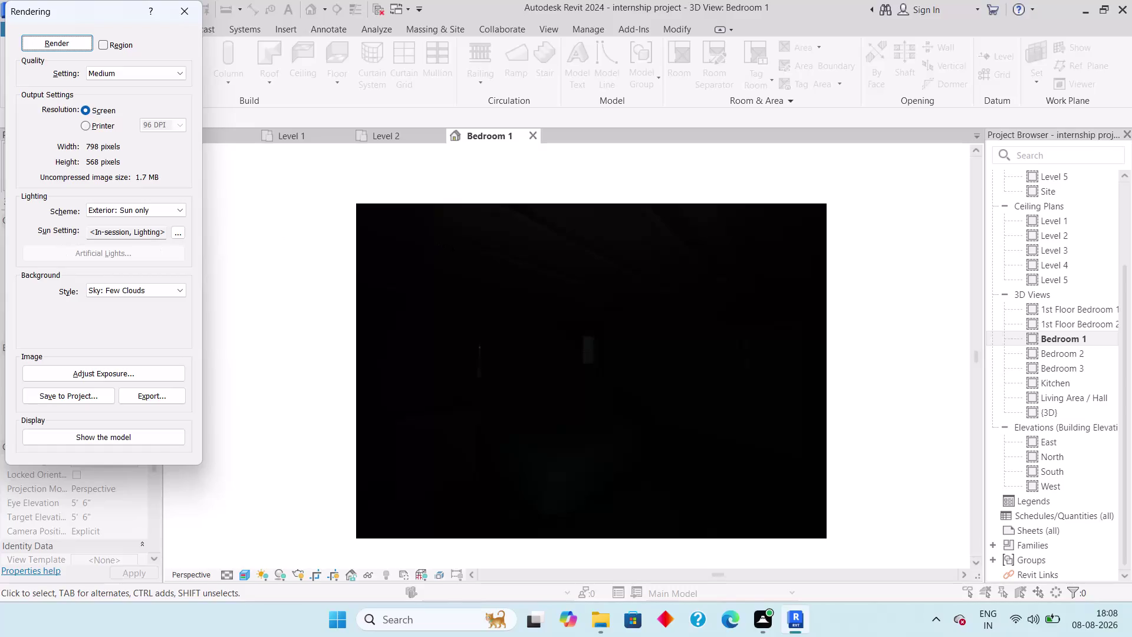
Keep the Exterior: Sun only lighting scheme and close the Rendering dialog.
click(180, 209)
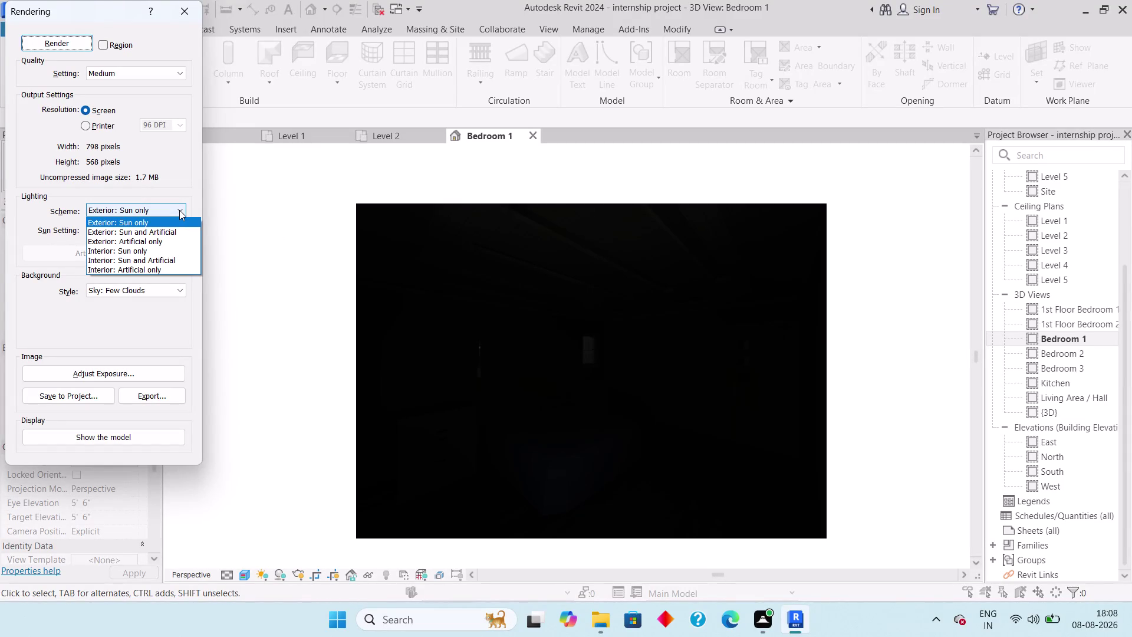
click(181, 205)
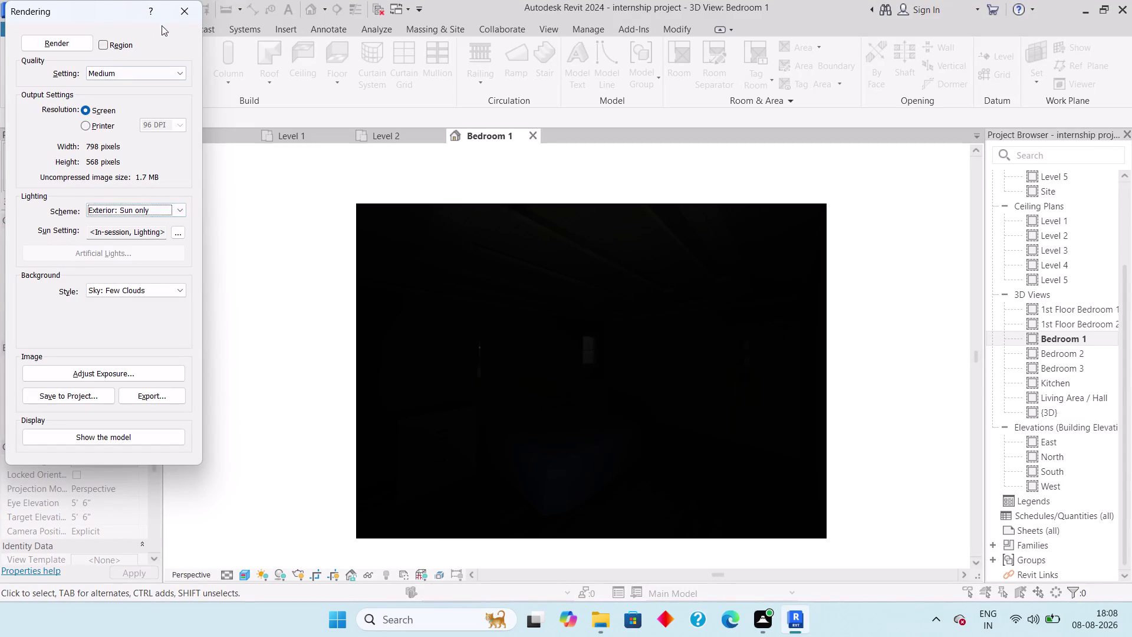
click(184, 14)
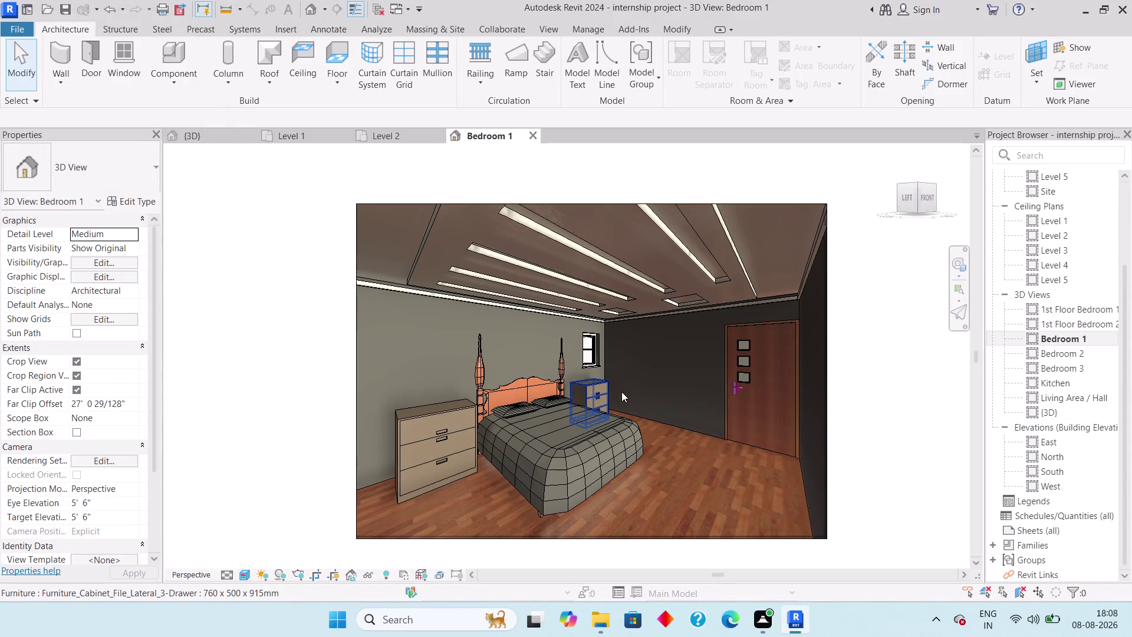
Zoom and pan the Bedroom 1 perspective so the furnished room fills the view.
scroll(down, 3)
scroll(up, 3)
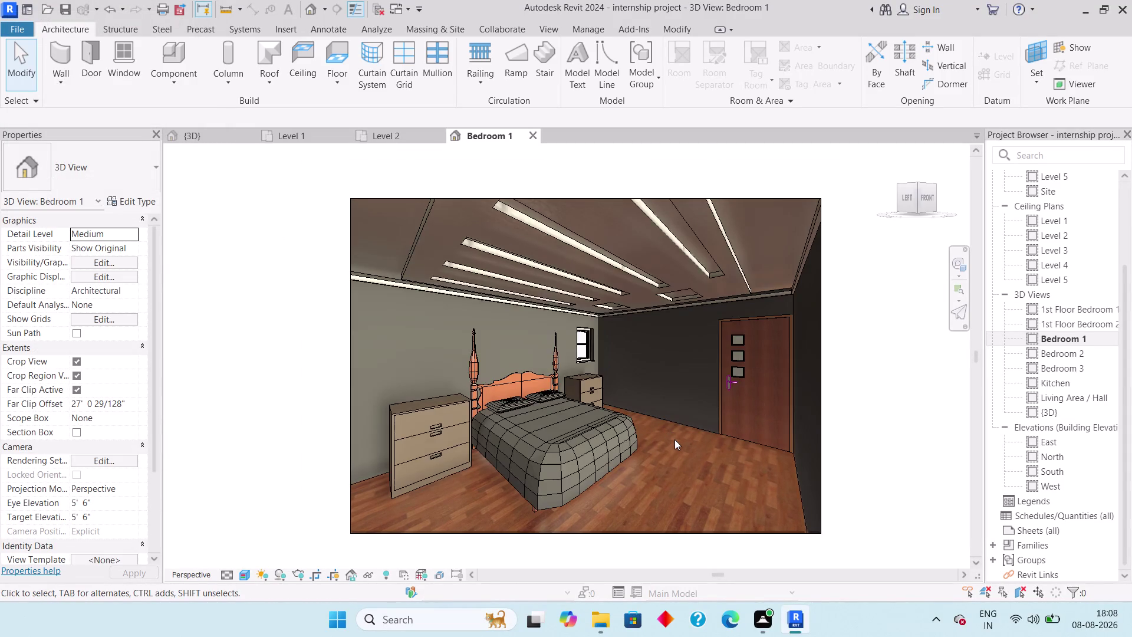
scroll(up, 3)
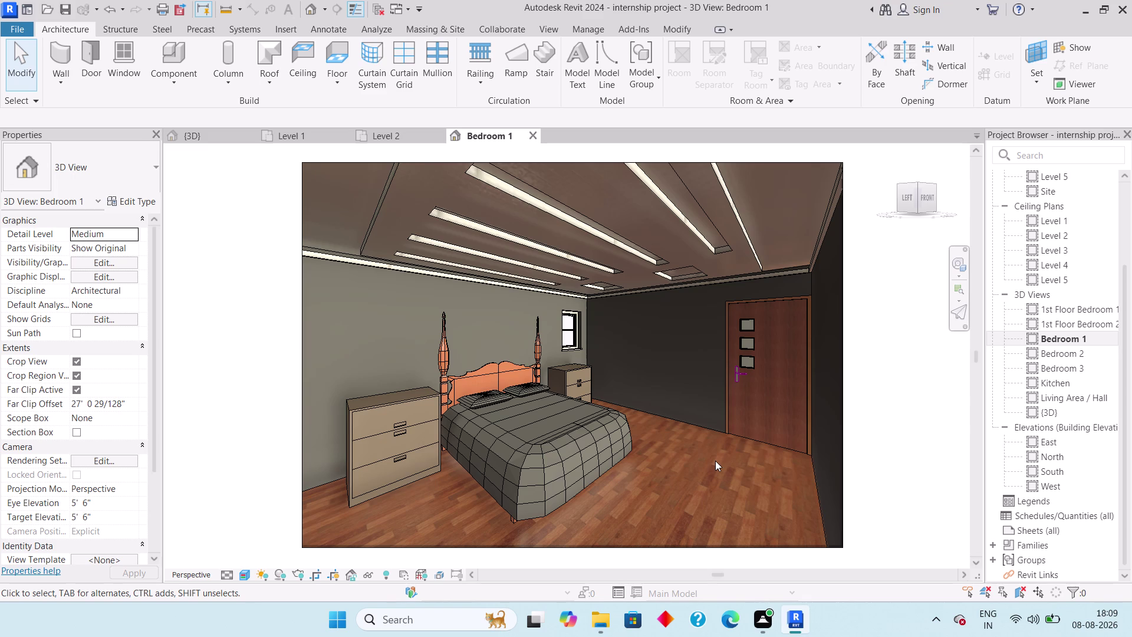
middle_click(715, 460)
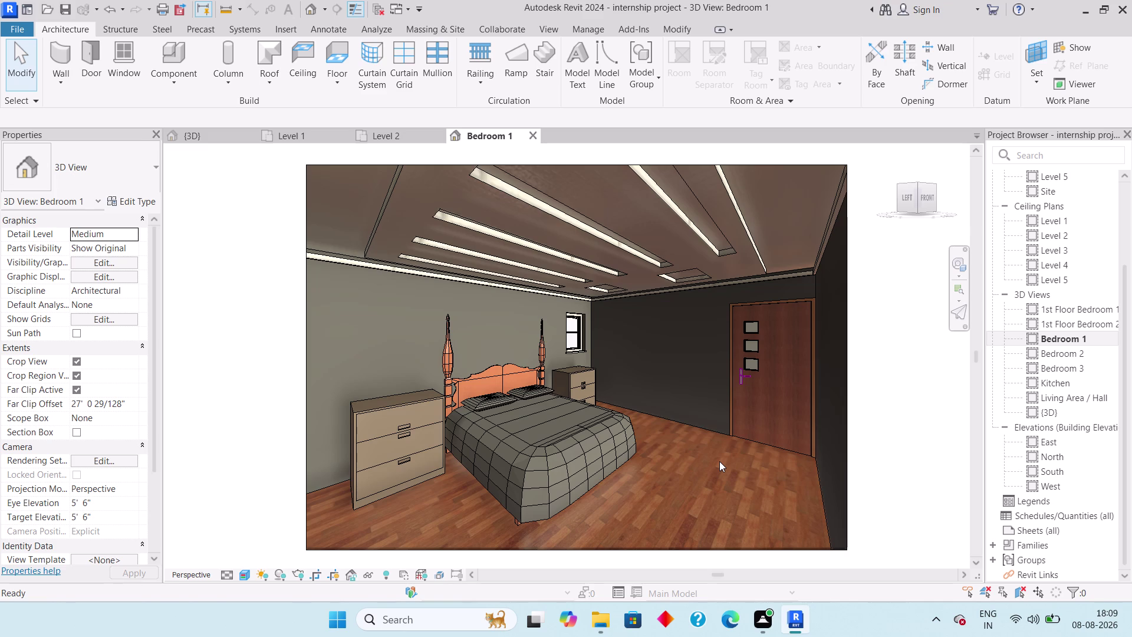
key(Print)
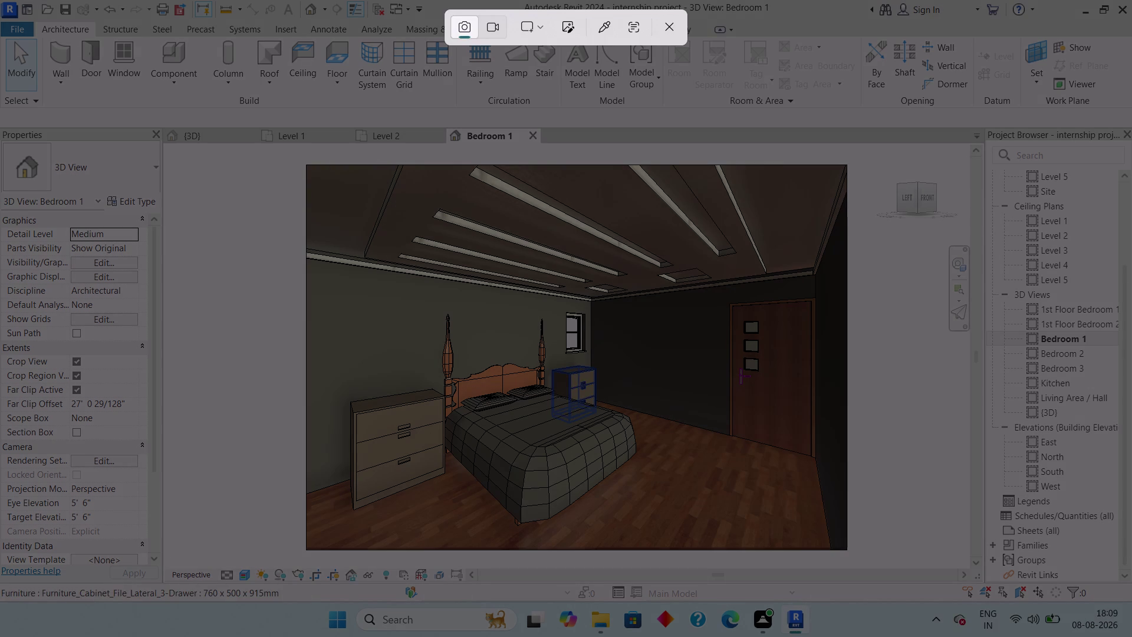
Restart the capture and snip the Bedroom 1 view region as a screenshot.
key(Escape)
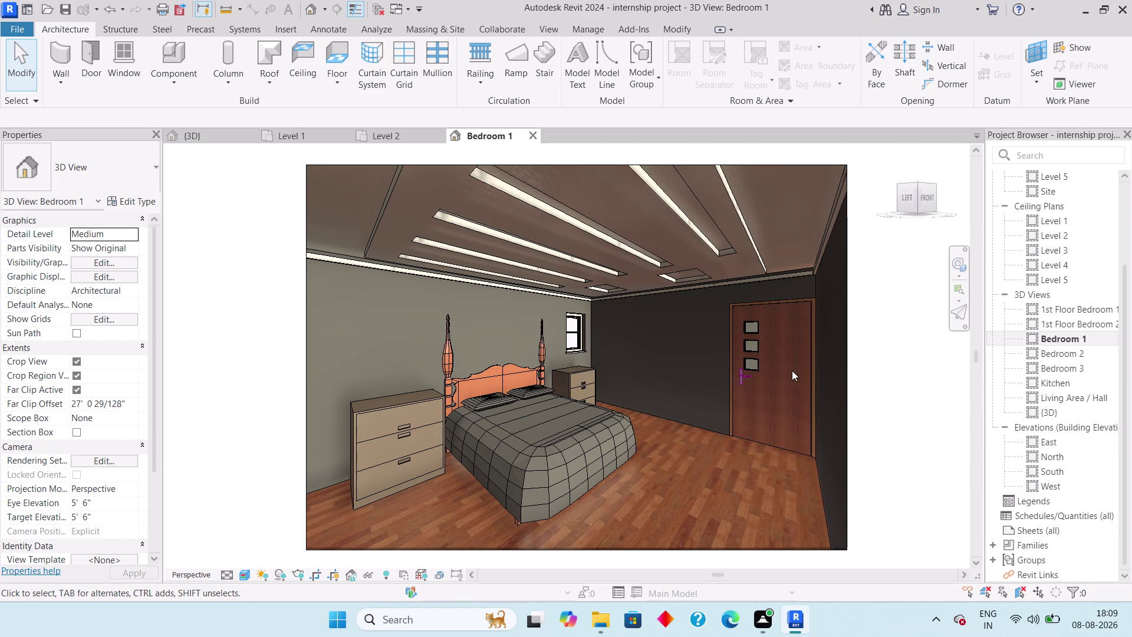
key(Print)
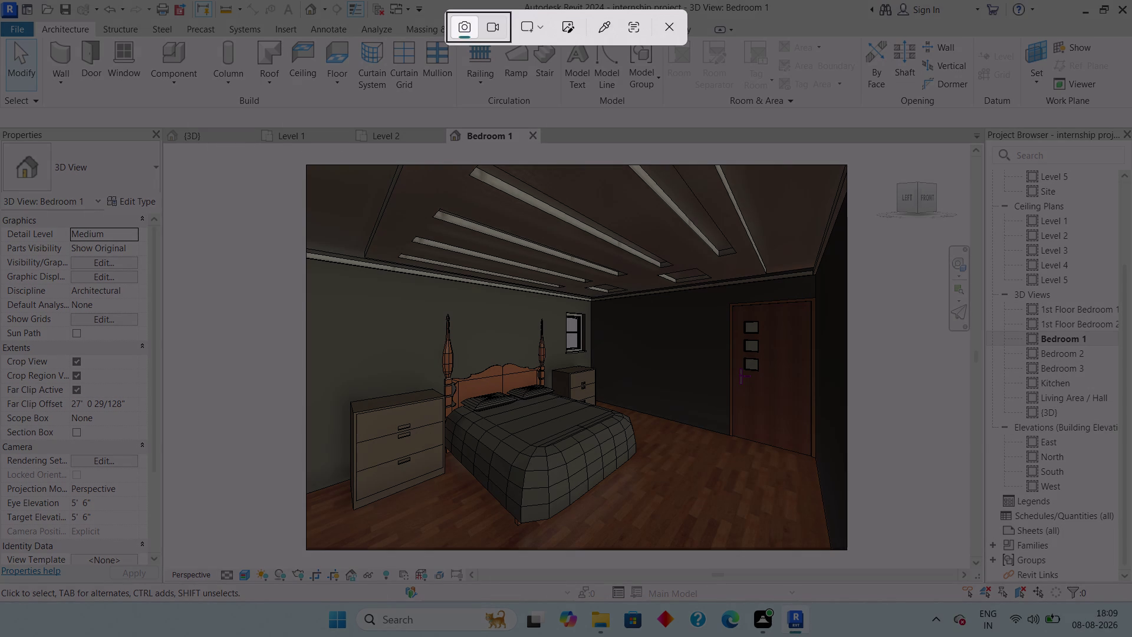
drag(306, 163, 844, 546)
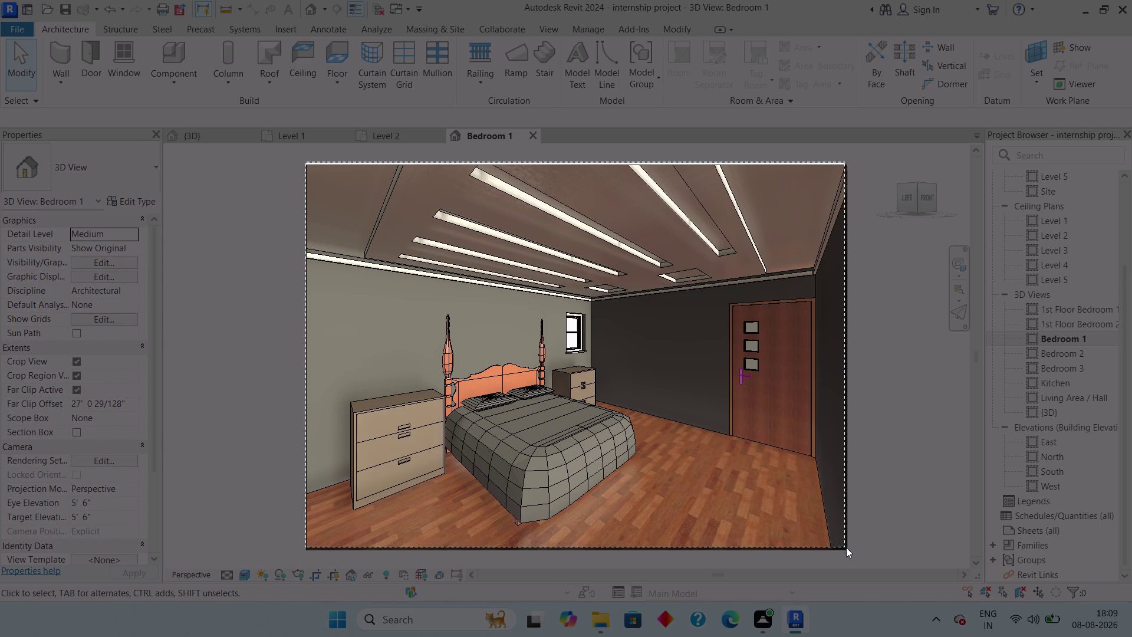
drag(844, 546, 848, 549)
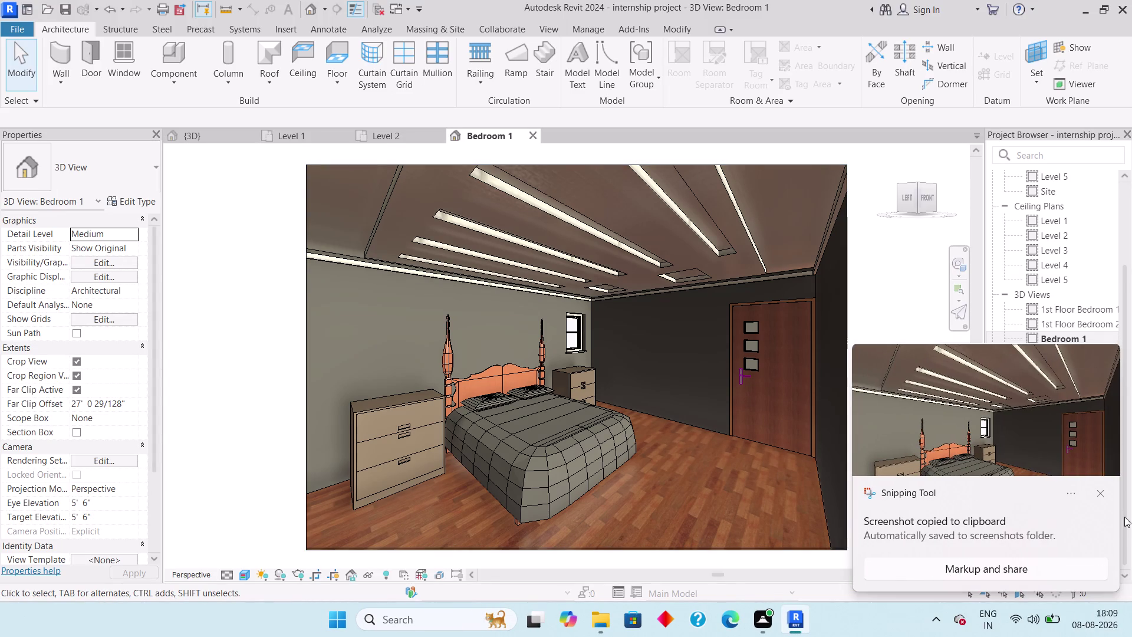
click(1097, 492)
Open the Bedroom 2 3D view and snip its region as a screenshot.
double_click(1067, 352)
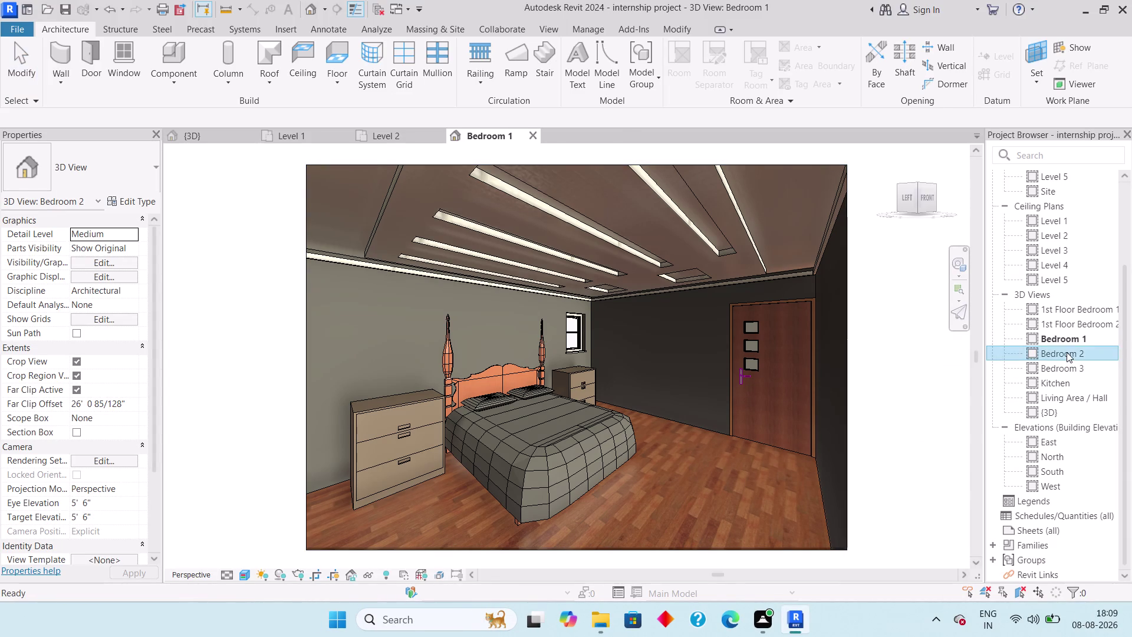
key(Print)
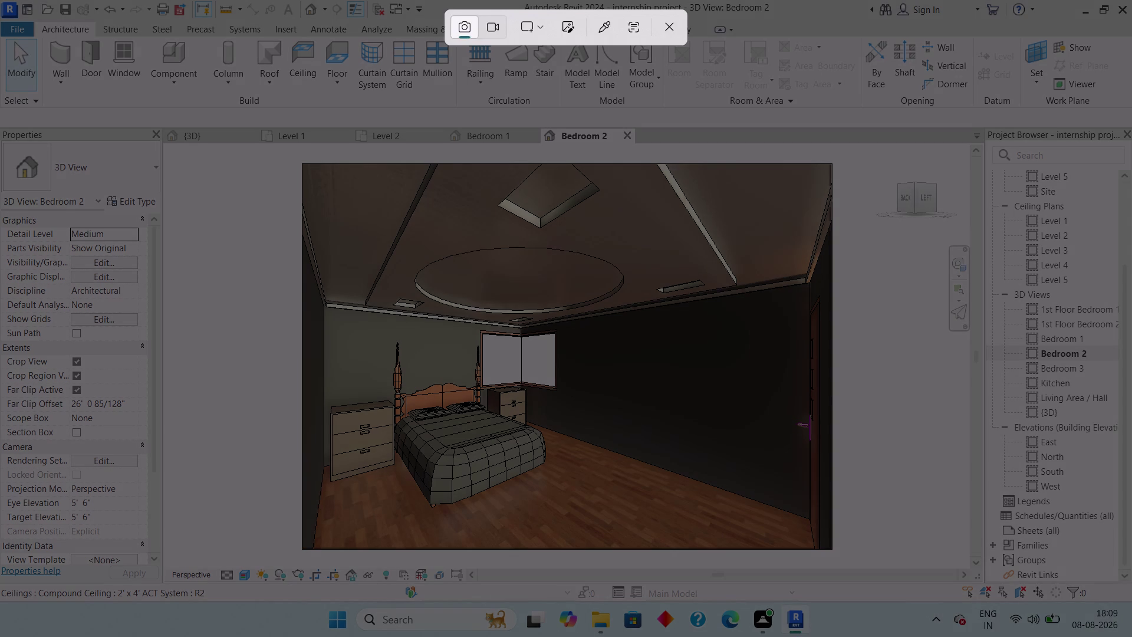
drag(300, 164, 831, 545)
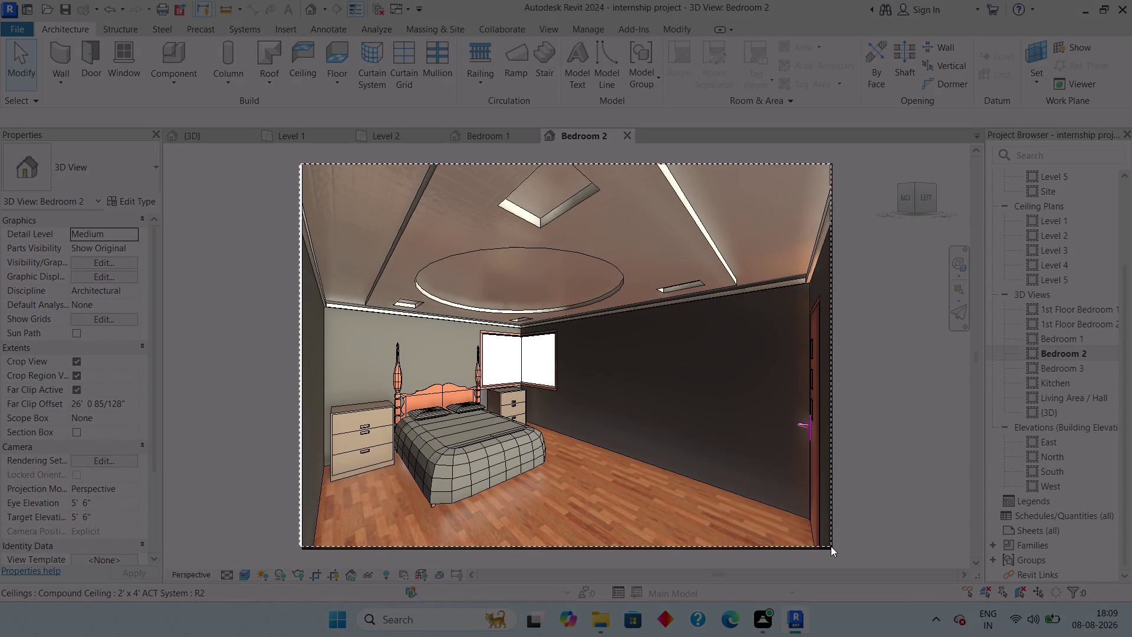
drag(831, 545, 830, 547)
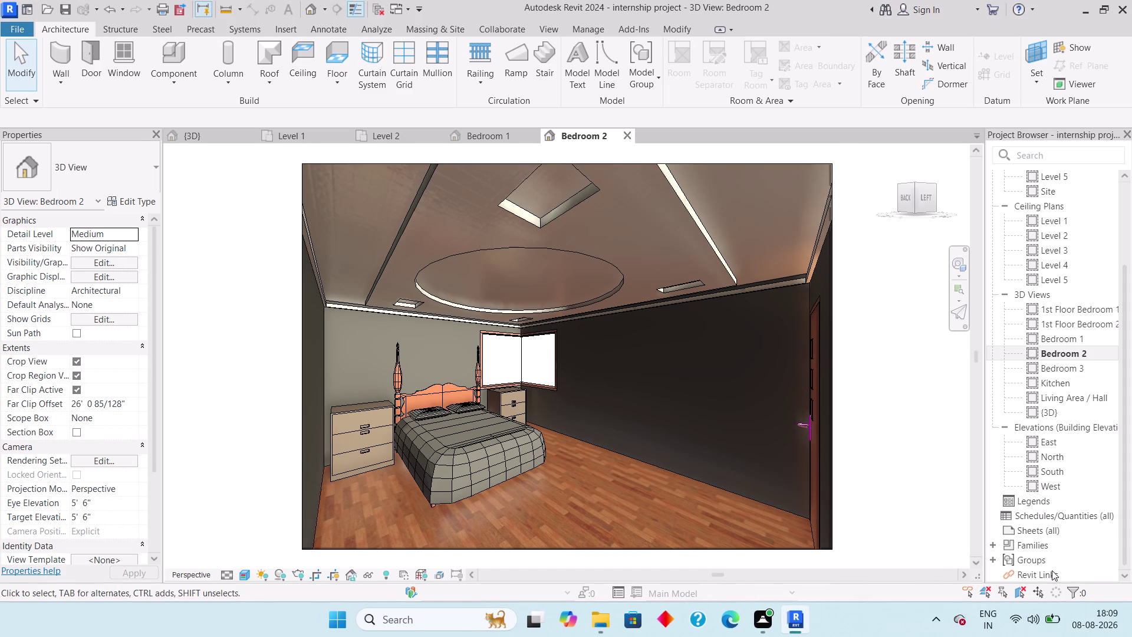
Dismiss the notification, open the Bedroom 3 3D view, and start a new capture.
click(1103, 492)
double_click(1060, 371)
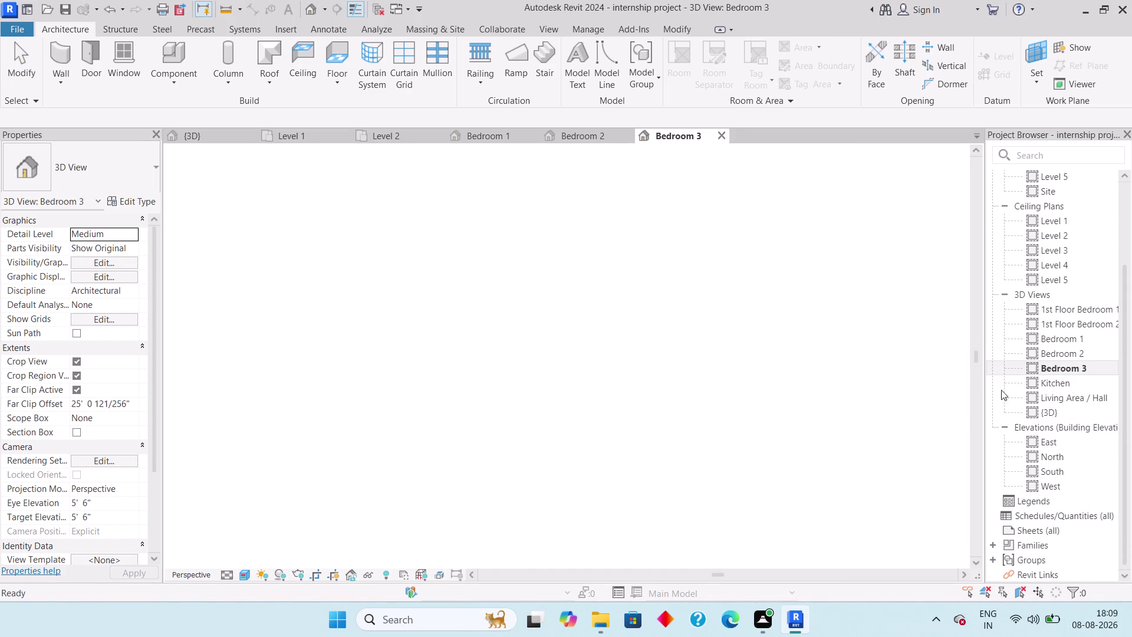
key(Print)
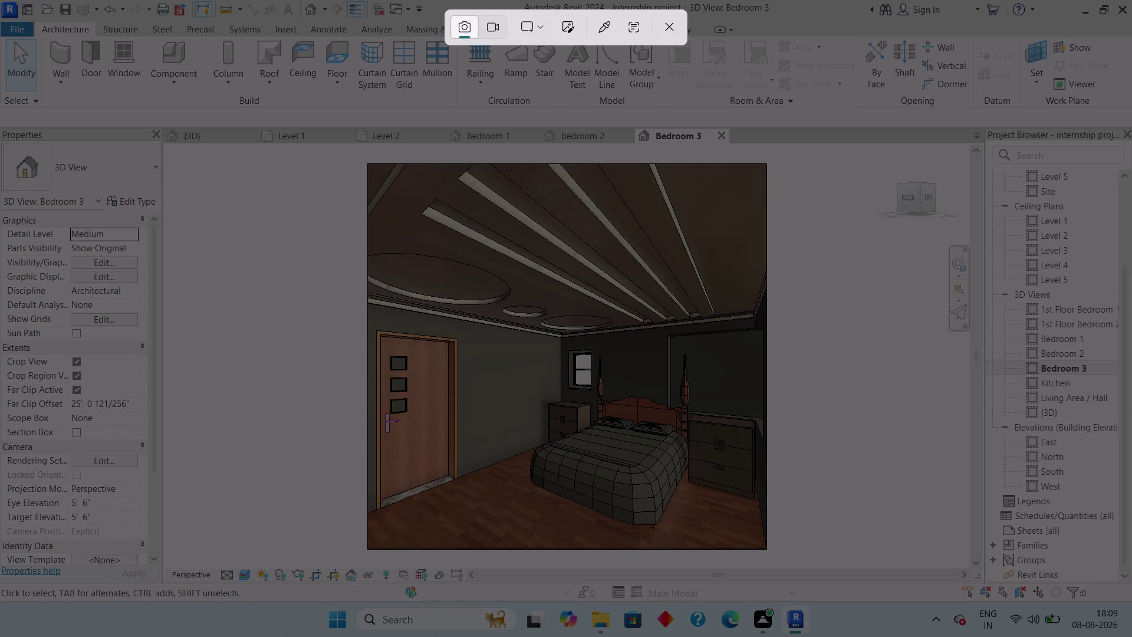
Snip the Bedroom 3 view region, then open the Kitchen 3D view.
drag(368, 164, 760, 544)
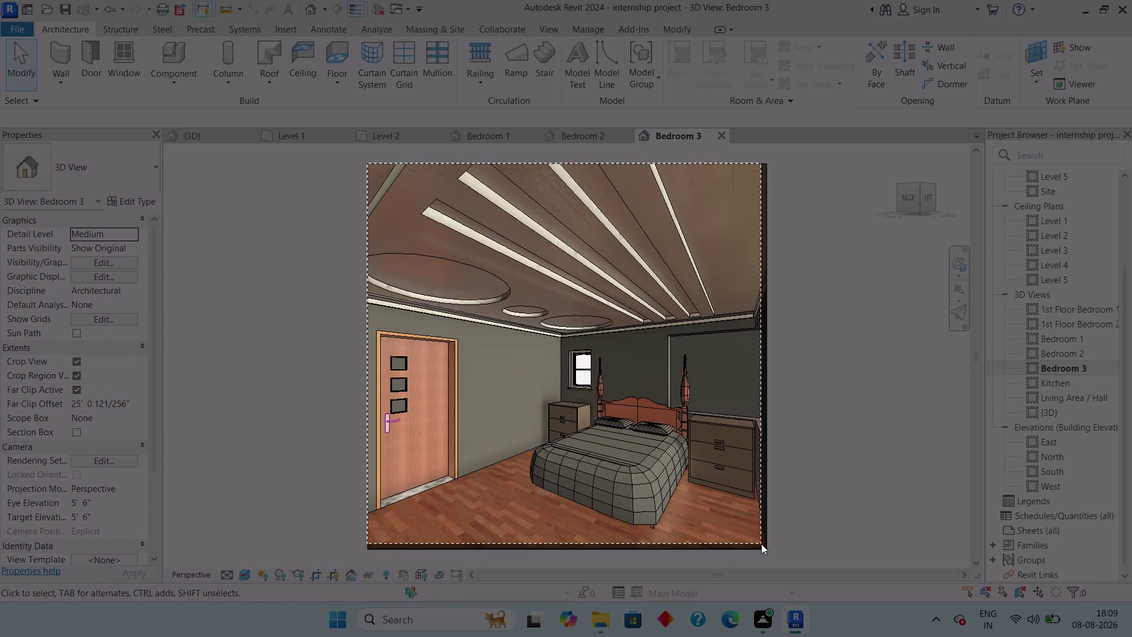
drag(761, 543, 766, 549)
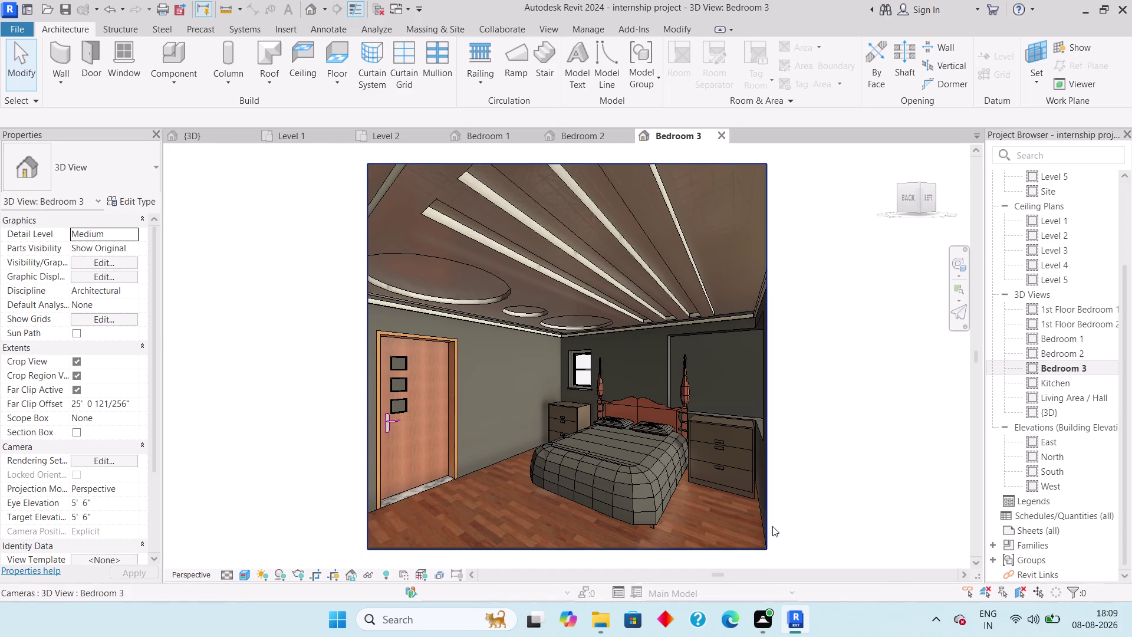
click(1096, 492)
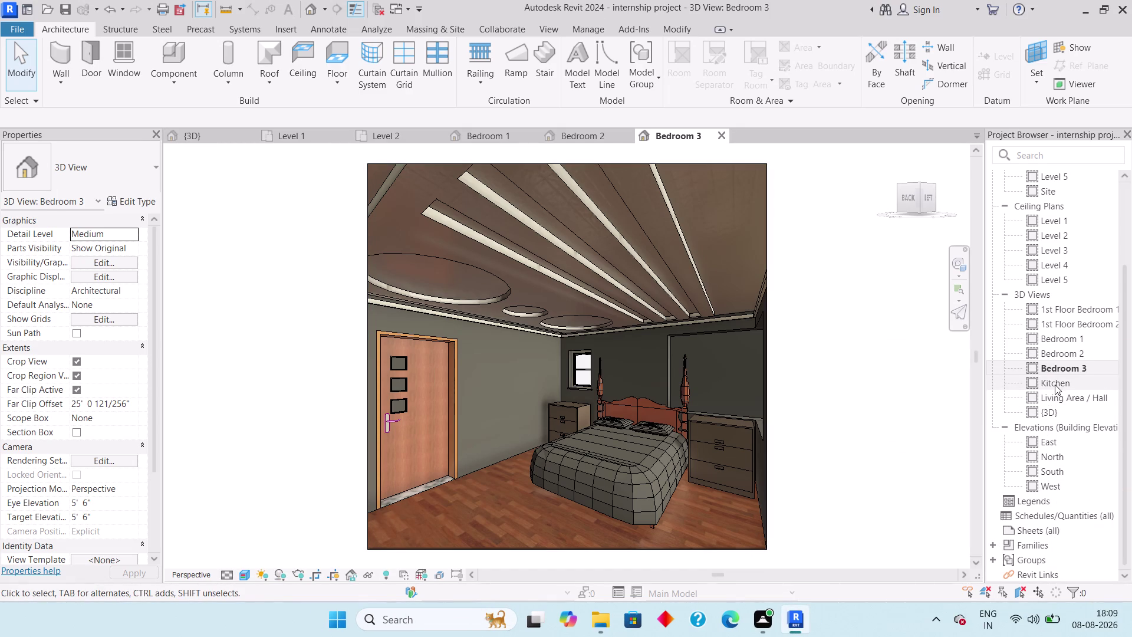
double_click(1055, 382)
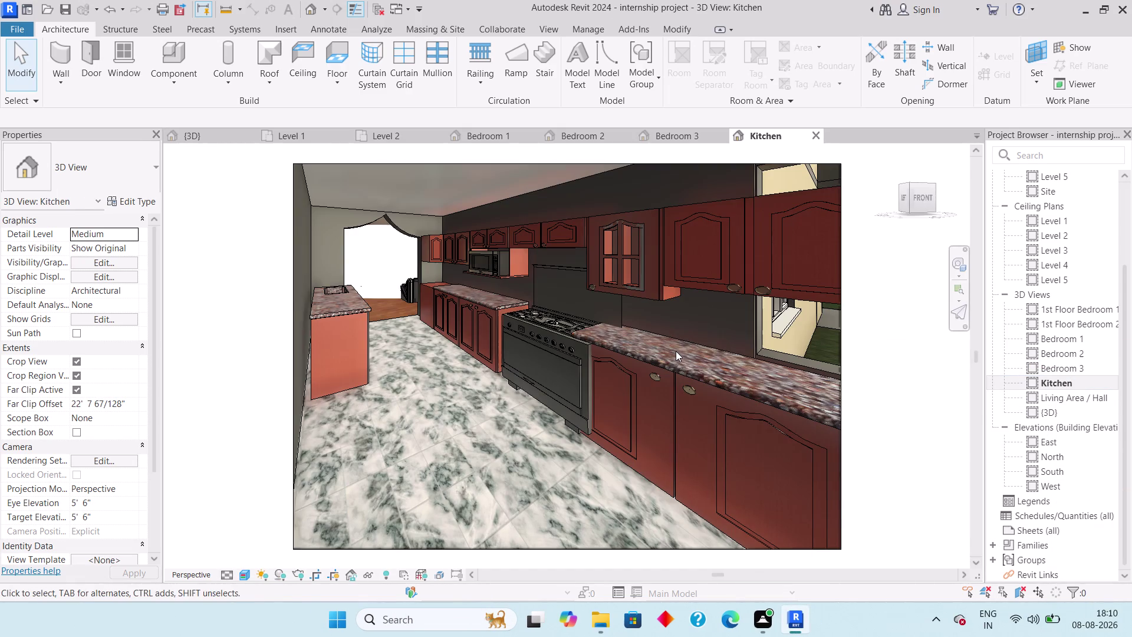
Snip the Kitchen 3D view region and dismiss the saved notification.
key(Print)
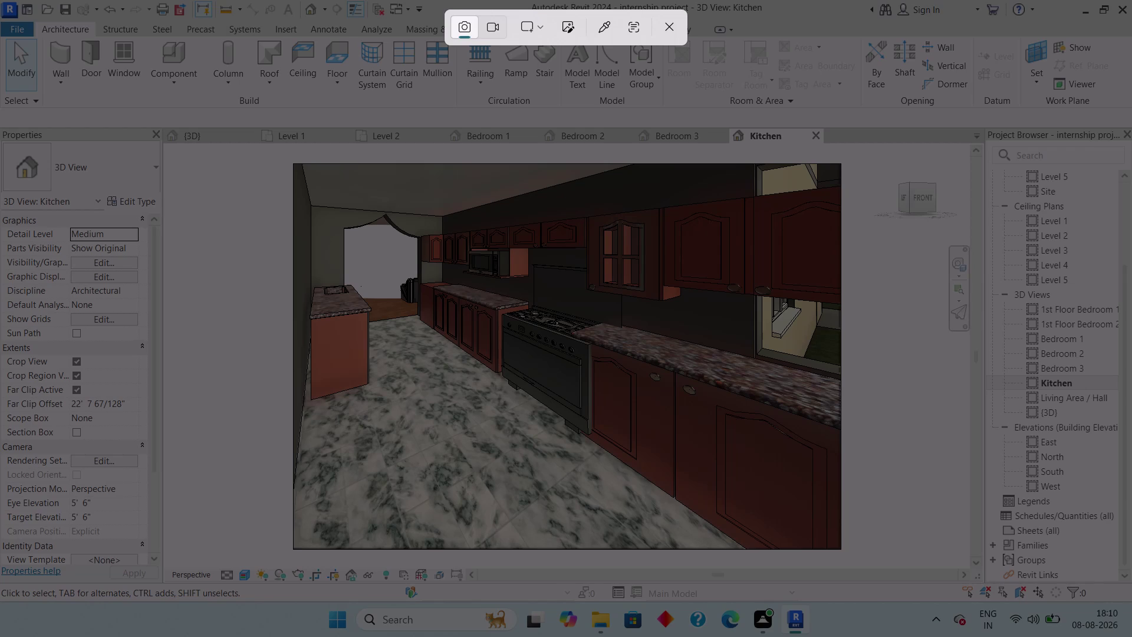
drag(292, 163, 842, 550)
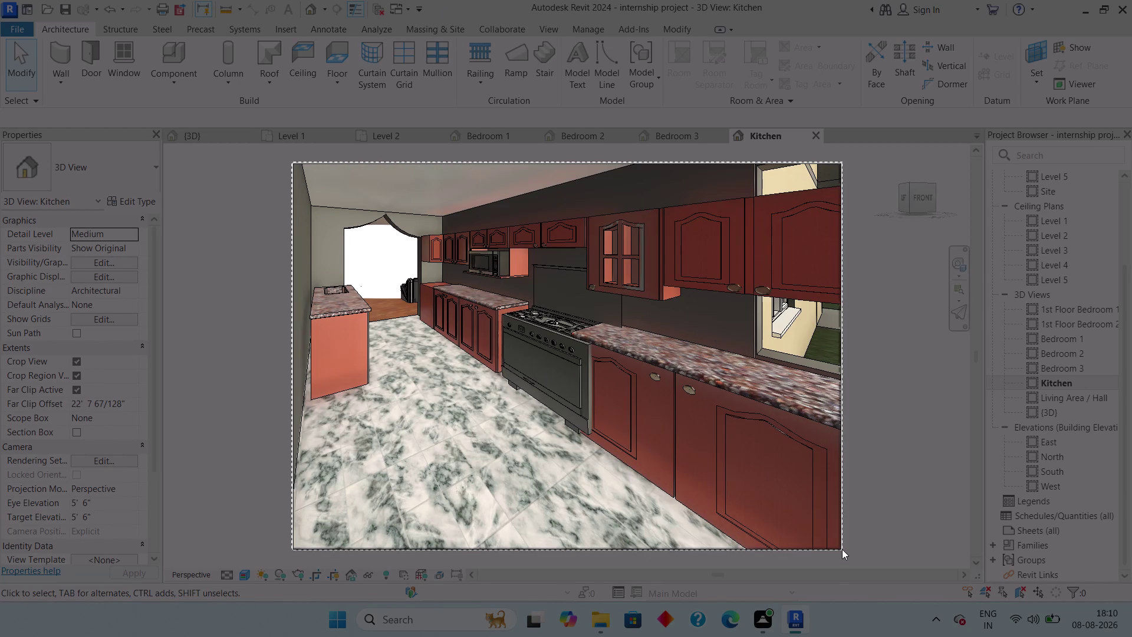
drag(842, 550, 841, 549)
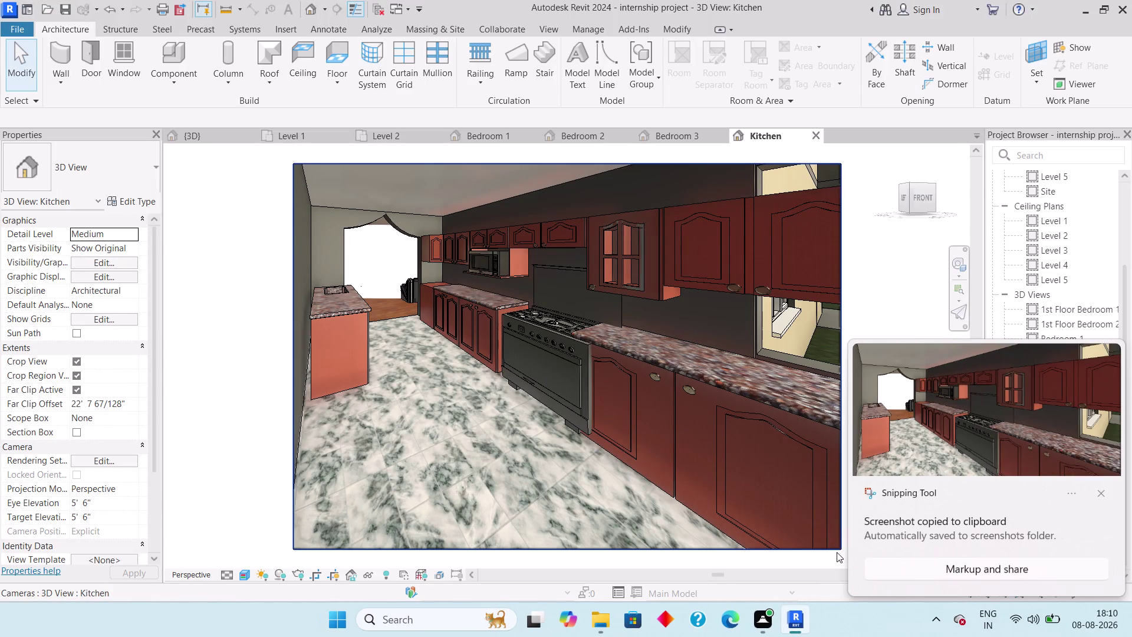
click(1097, 491)
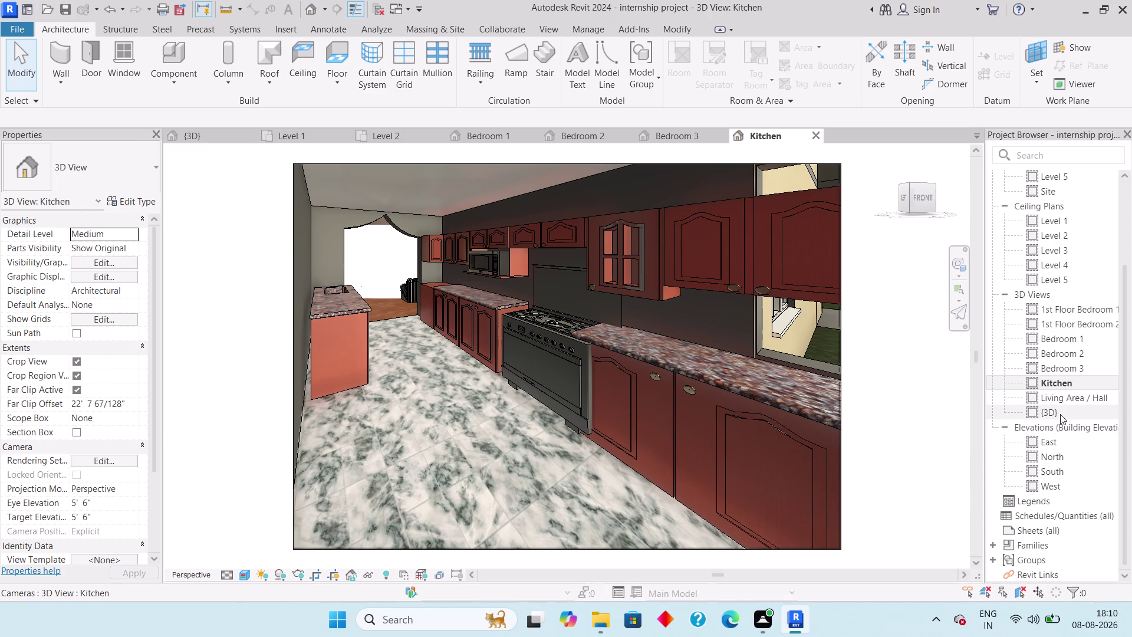
Open Living Area / Hall, snip its rendered view, then open 1st Floor Bedroom 1.
double_click(1056, 399)
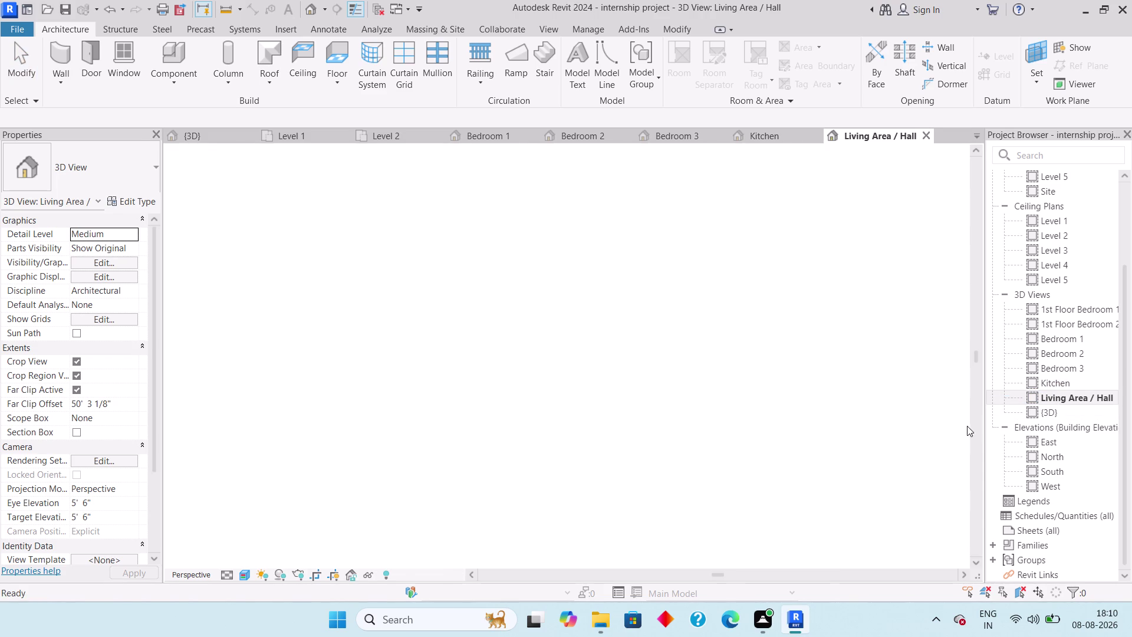
key(Print)
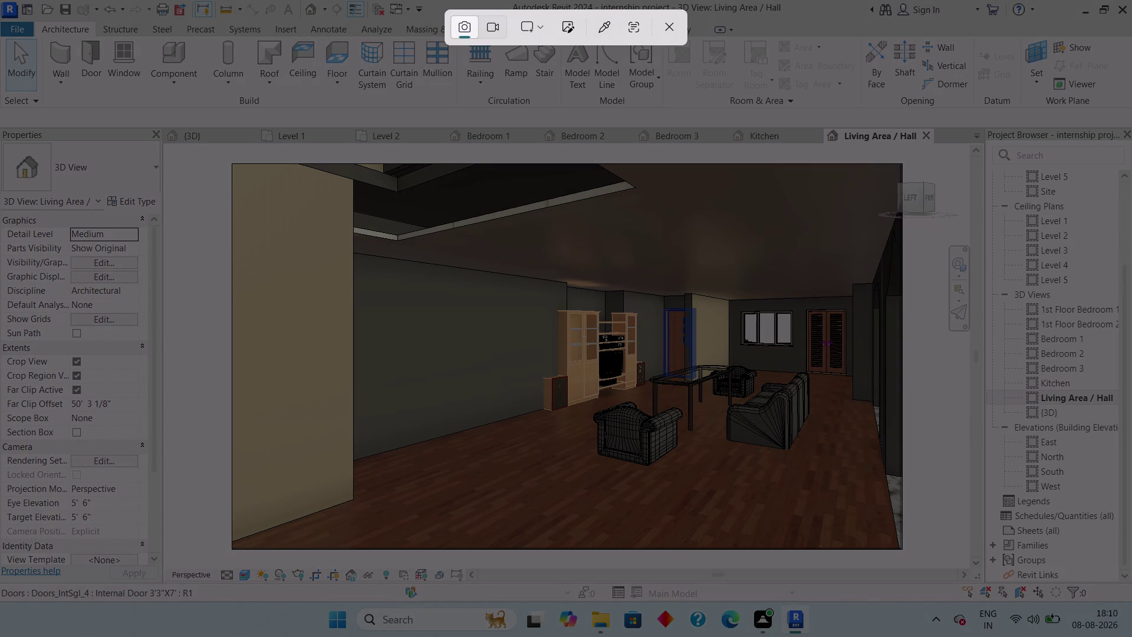
drag(232, 164, 898, 543)
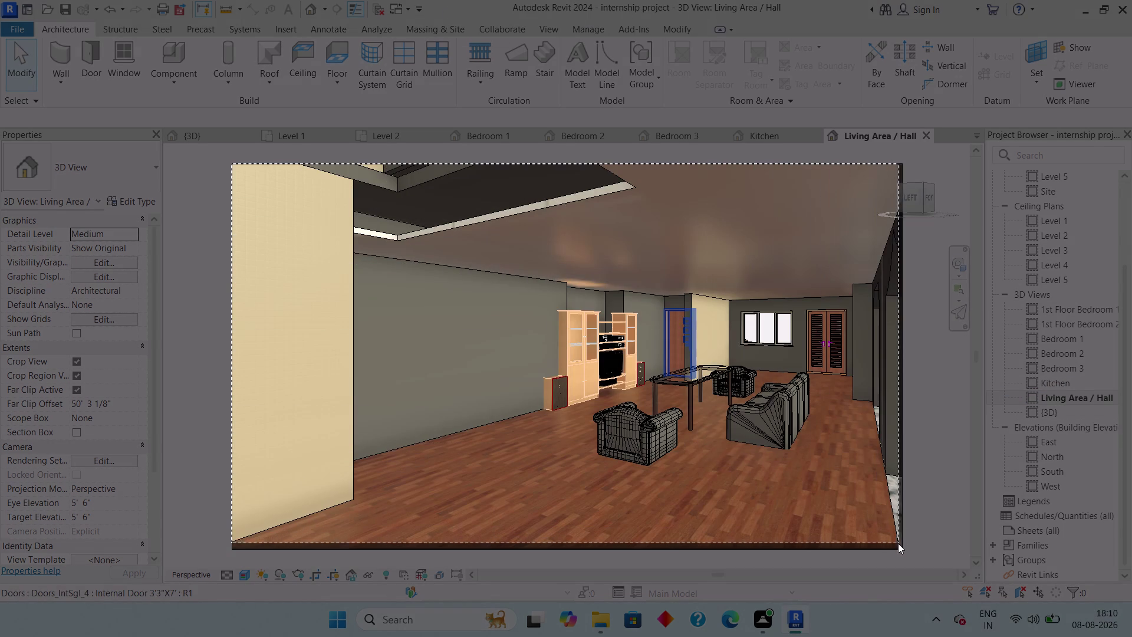
drag(897, 542, 900, 547)
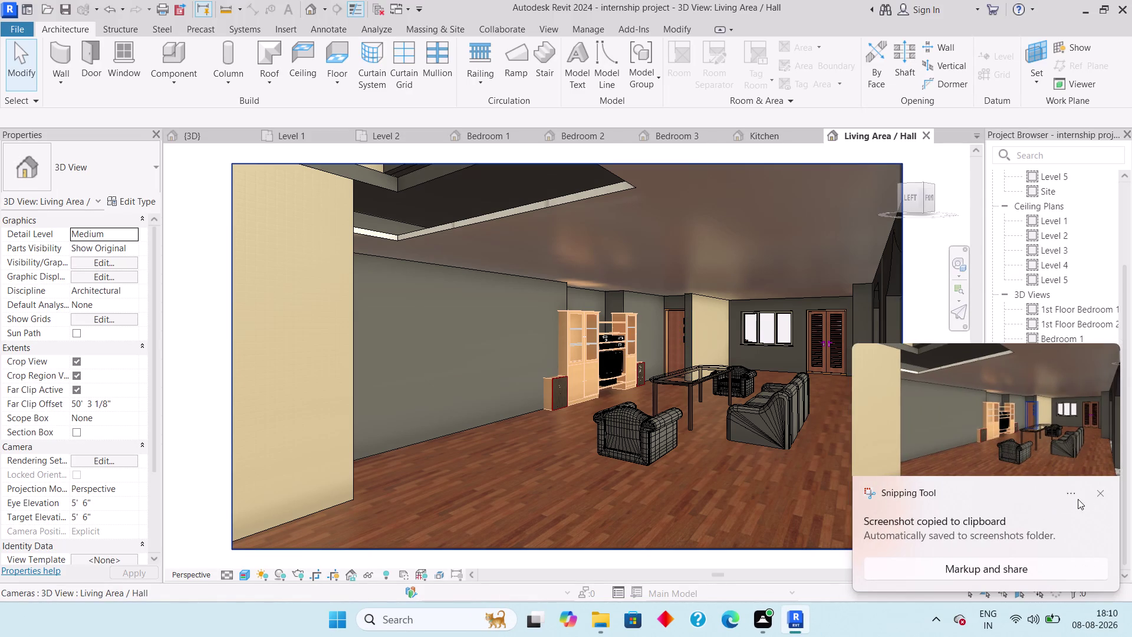
click(1098, 494)
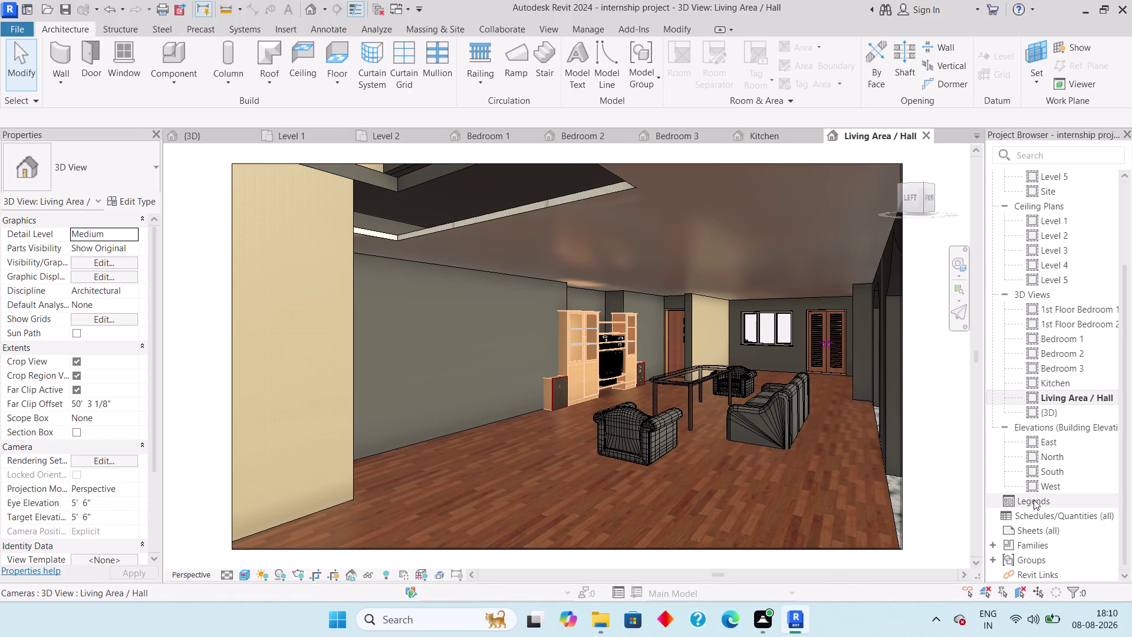
double_click(1083, 311)
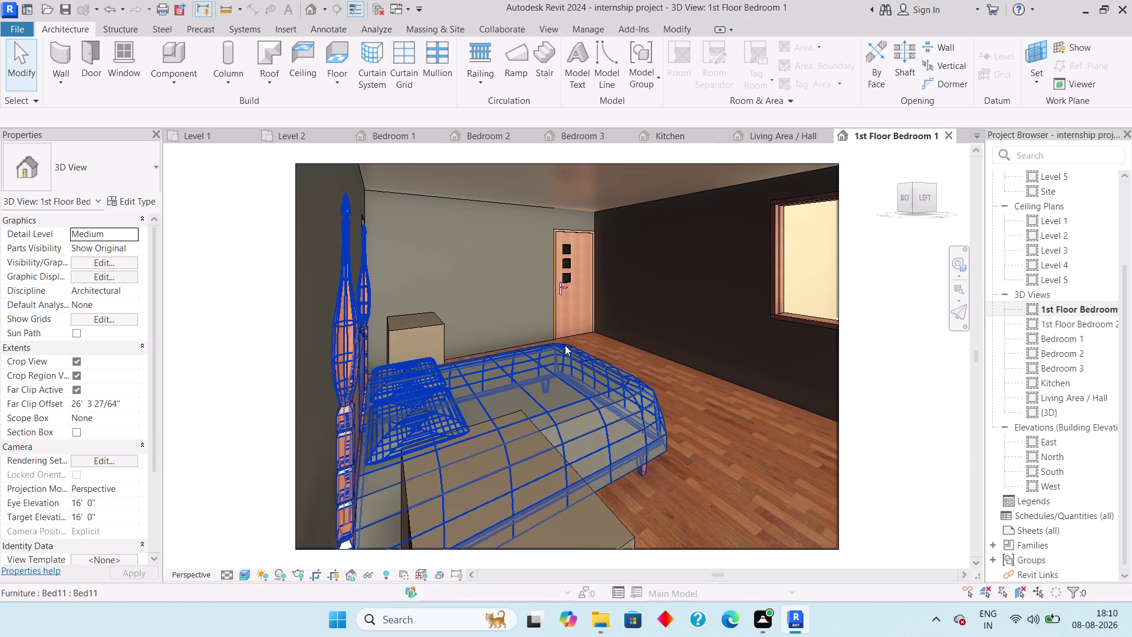
Snip the 1st Floor Bedroom 1 view, then open 1st Floor Bedroom 2.
key(Print)
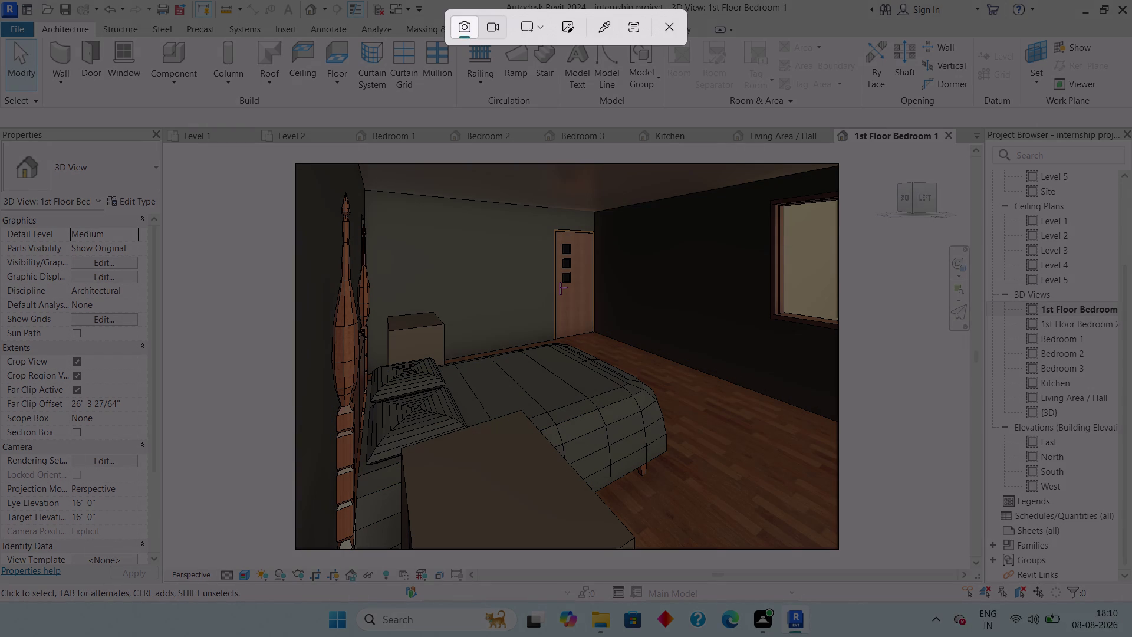
drag(296, 164, 837, 545)
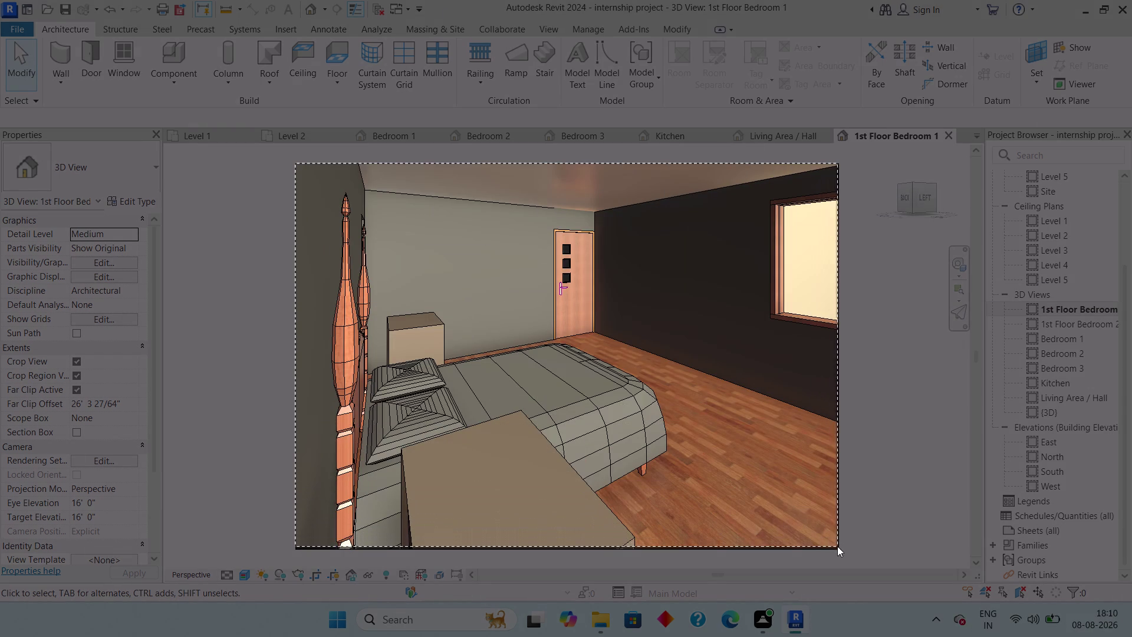
drag(837, 545, 836, 549)
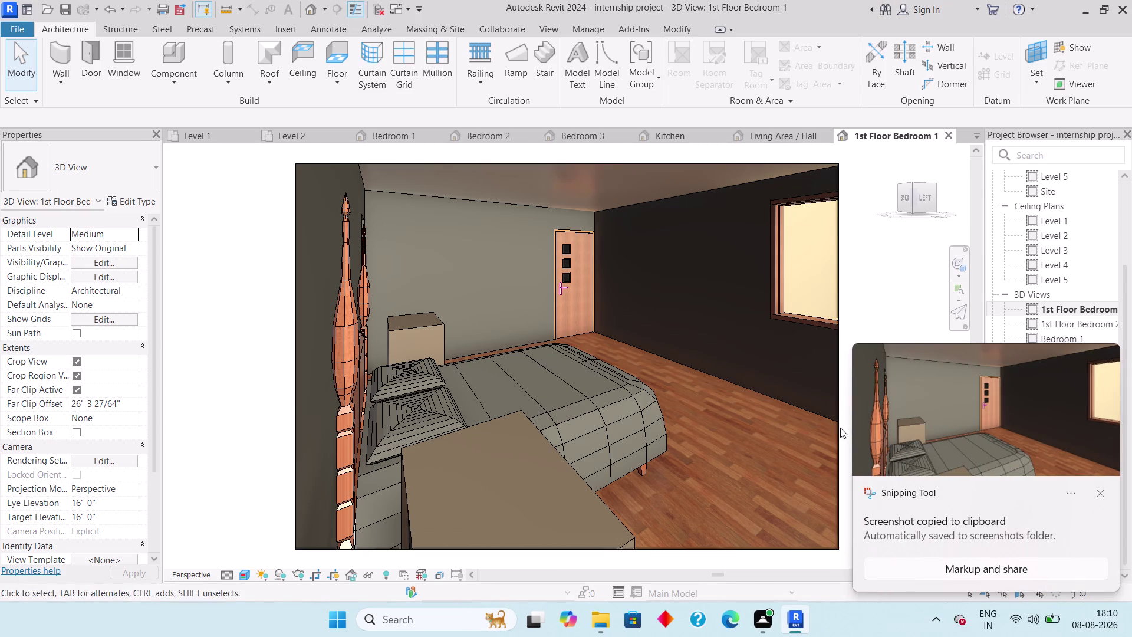
click(1098, 492)
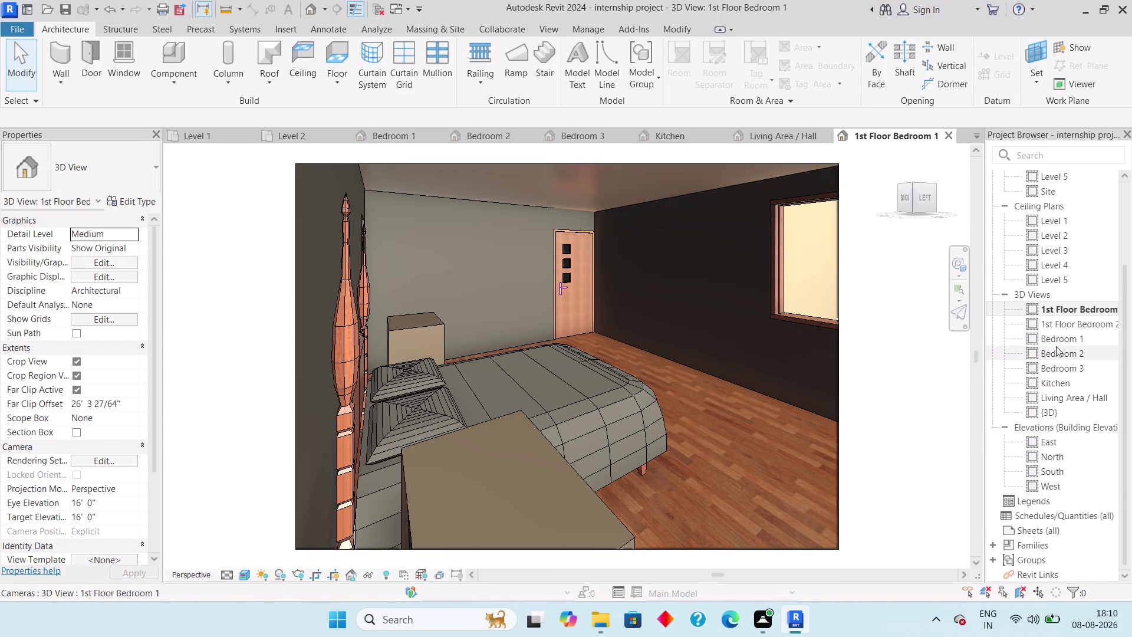
double_click(1066, 319)
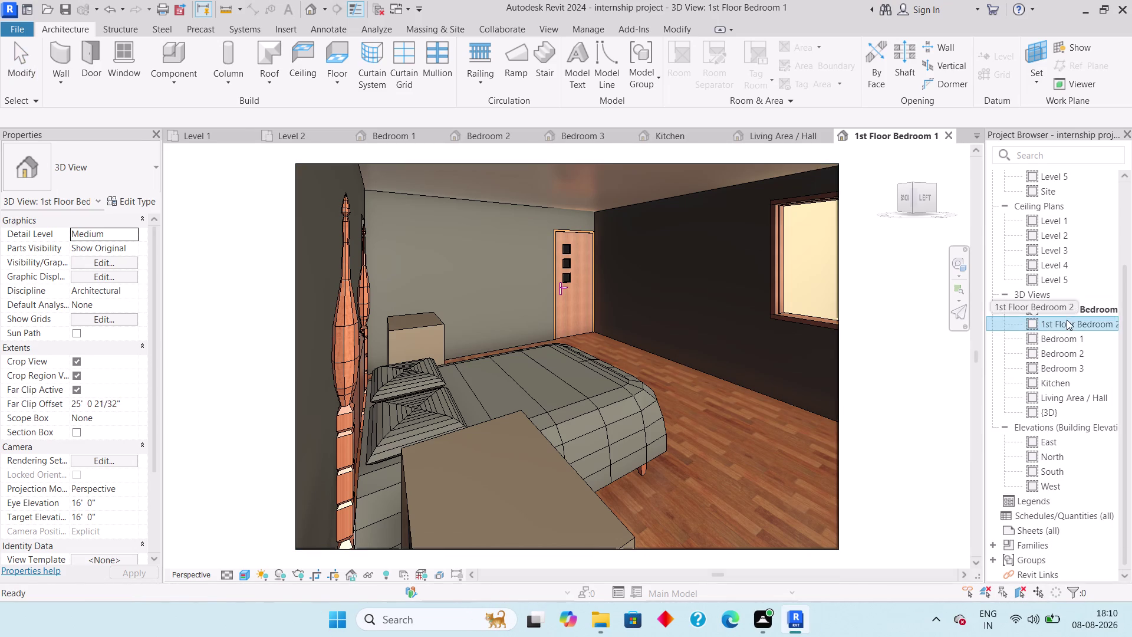
Snip the 1st Floor Bedroom 2 view and dismiss the saved notification.
key(Print)
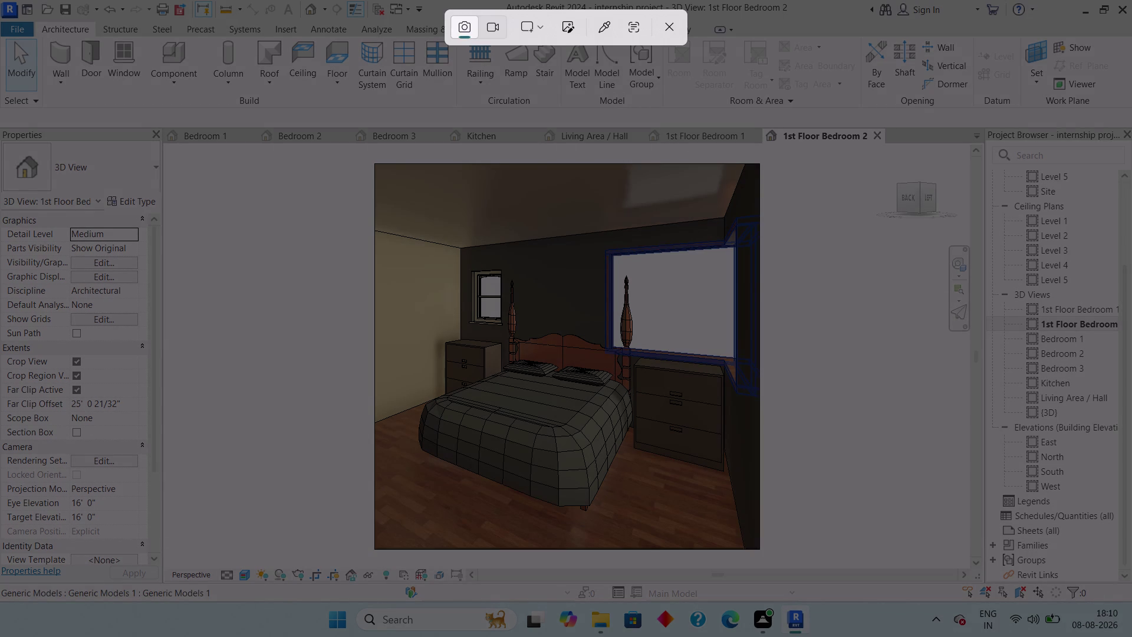
drag(373, 163, 757, 542)
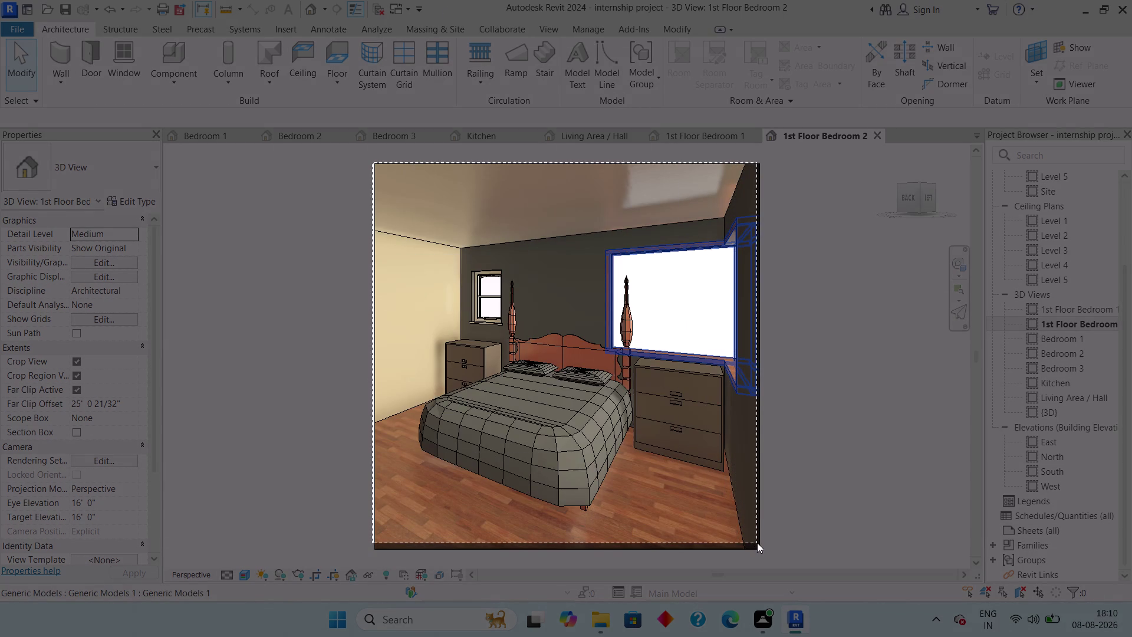
drag(757, 542, 759, 549)
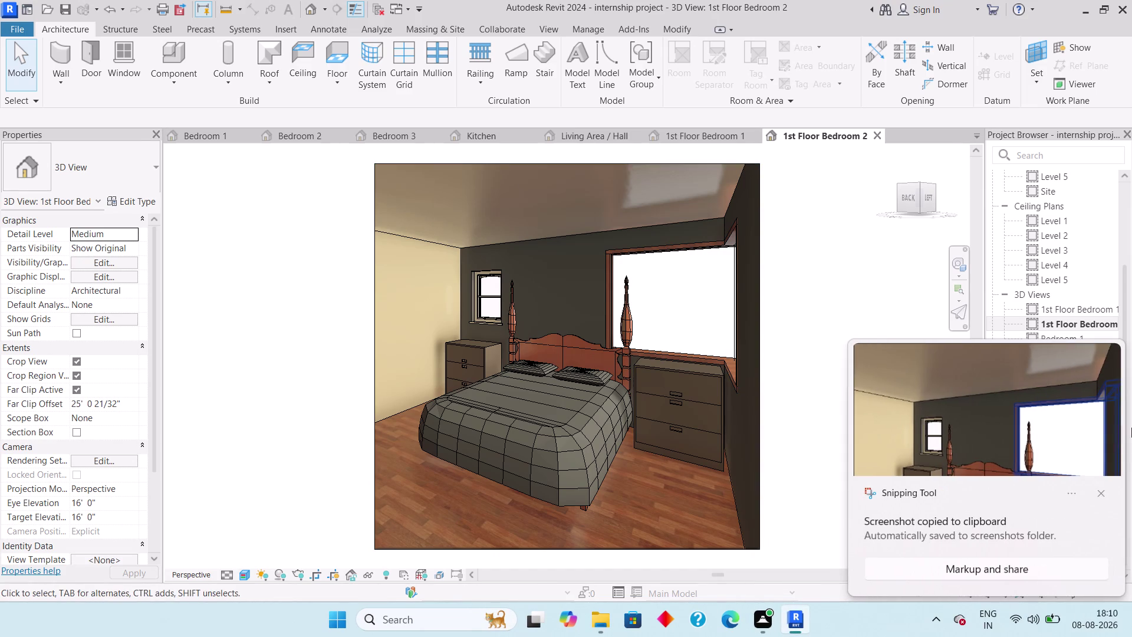
click(1102, 491)
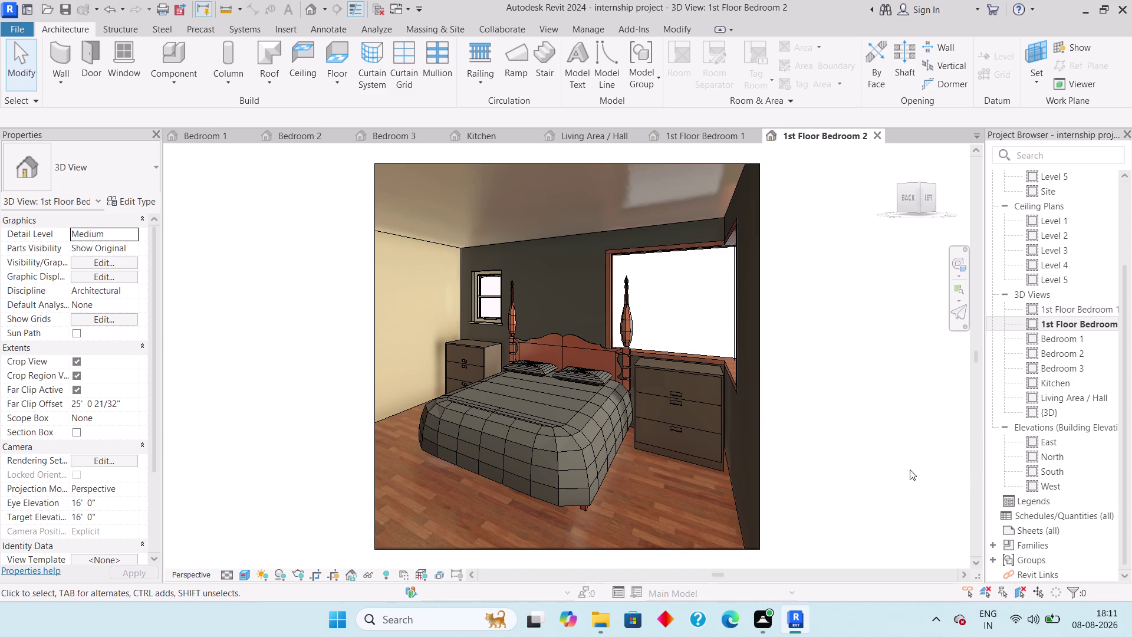
Zoom and pan around the second bedroom, then bring up File Explorer.
scroll(down, 3)
scroll(up, 3)
scroll(up, 3)
middle_drag(798, 398, 807, 385)
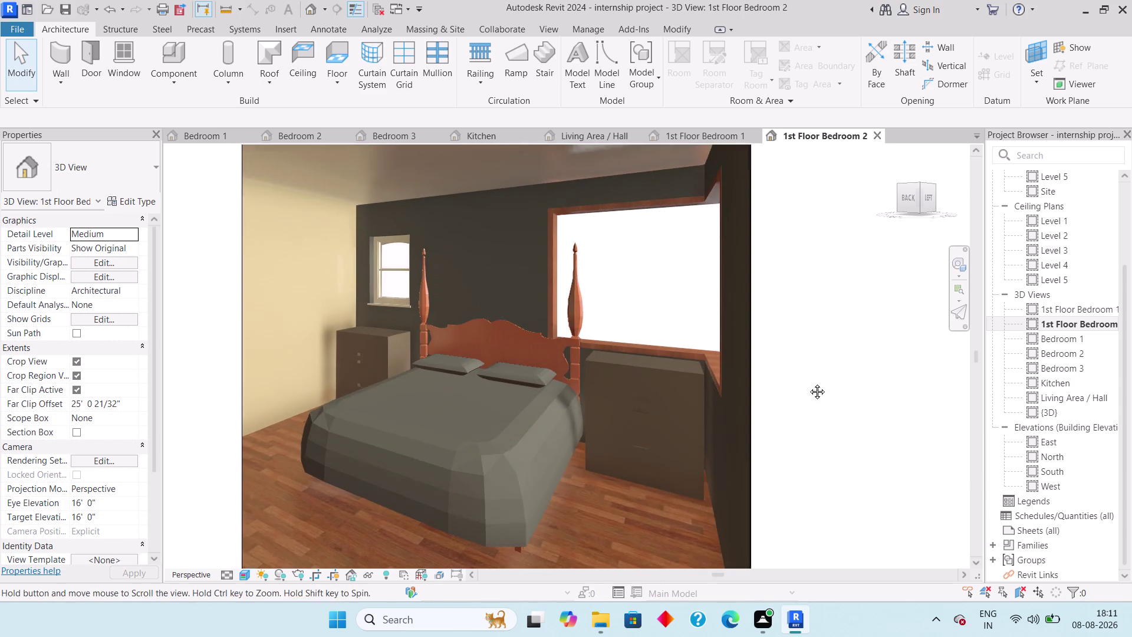
middle_drag(806, 385, 809, 382)
scroll(down, 3)
middle_drag(798, 383, 764, 397)
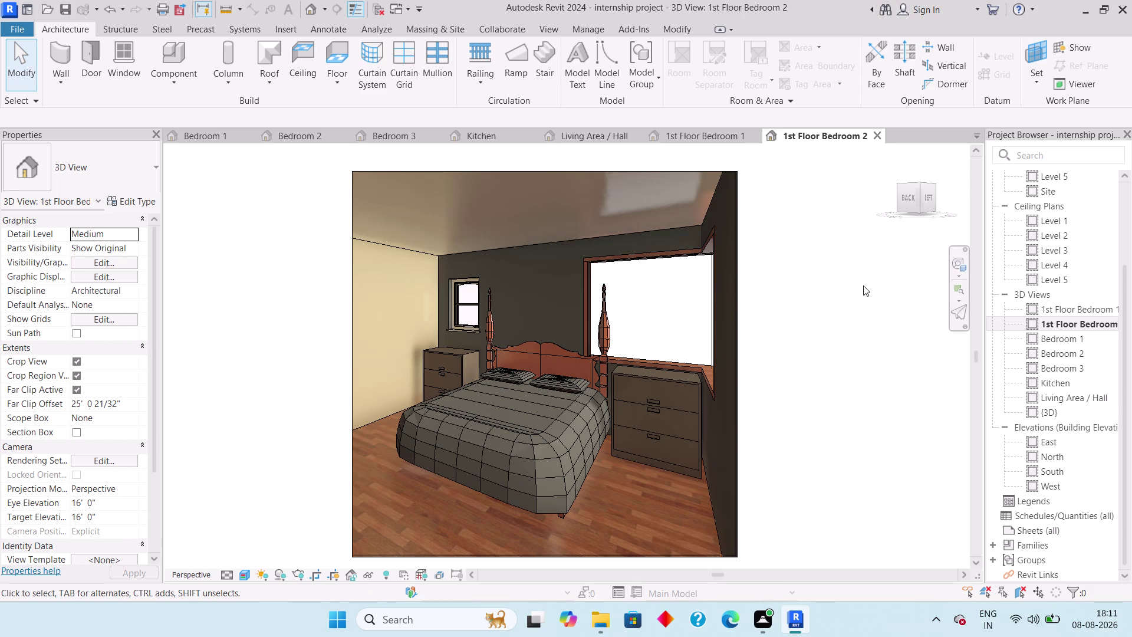
click(597, 619)
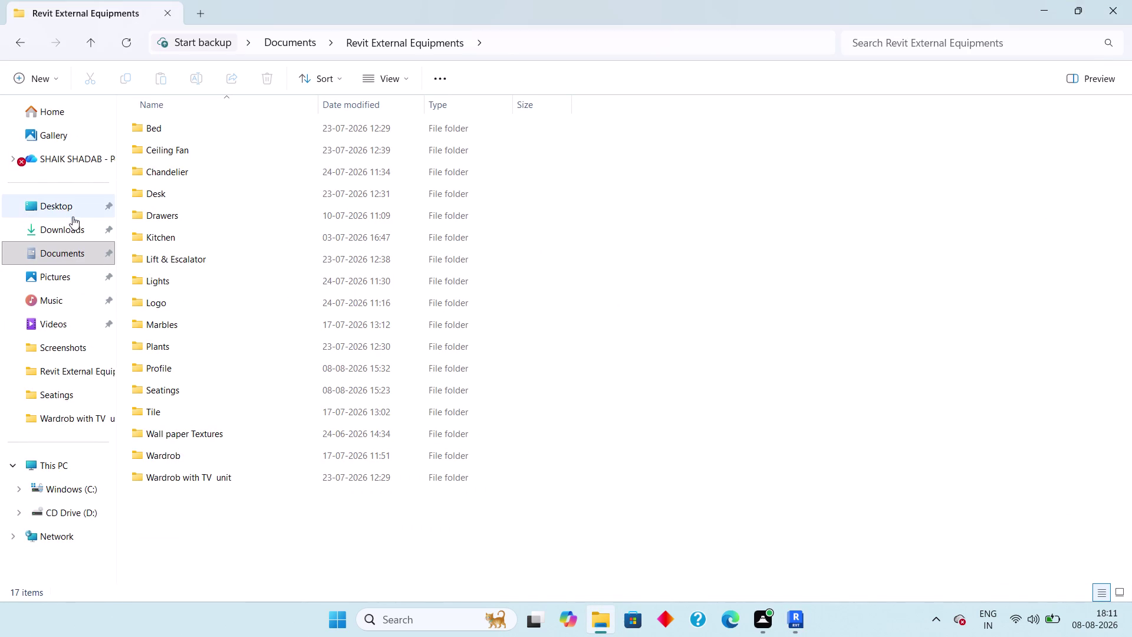
Open the Screenshots folder and scroll through the saved room captures.
double_click(79, 352)
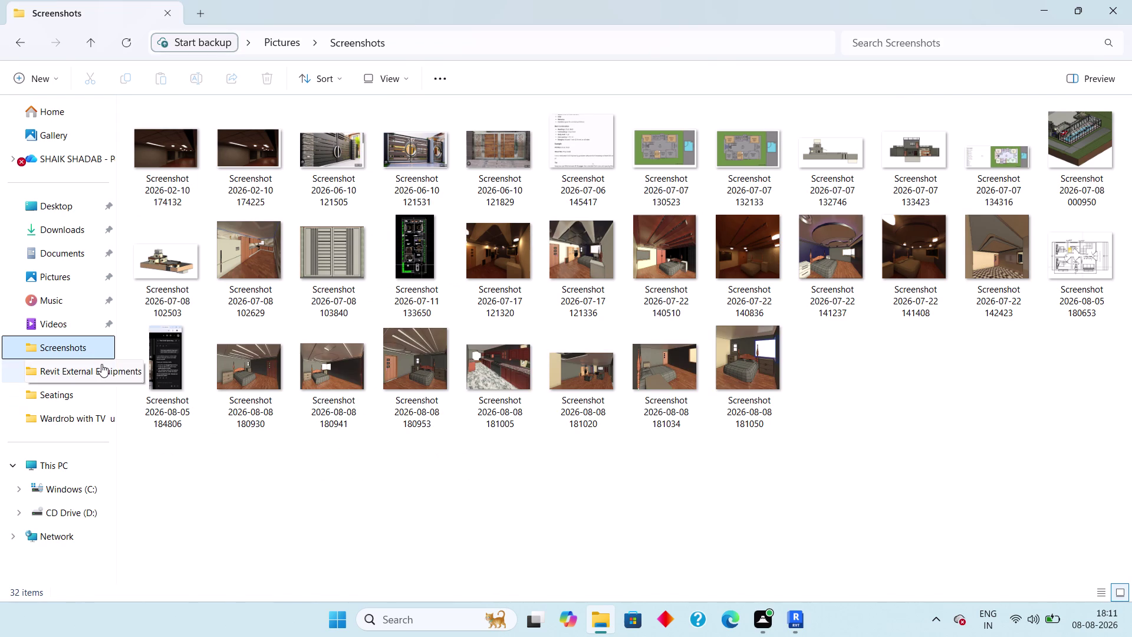
scroll(up, 3)
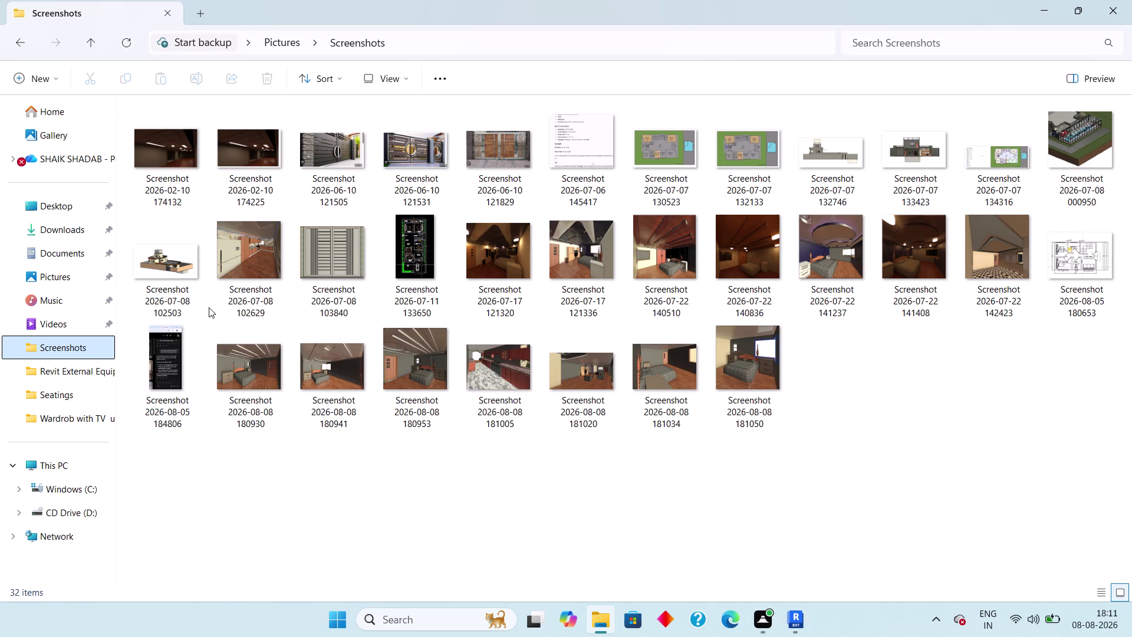
scroll(up, 3)
View the saved bedroom screenshots in Photos, then return to Revit's 1st Floor Bedroom 2 view.
double_click(169, 365)
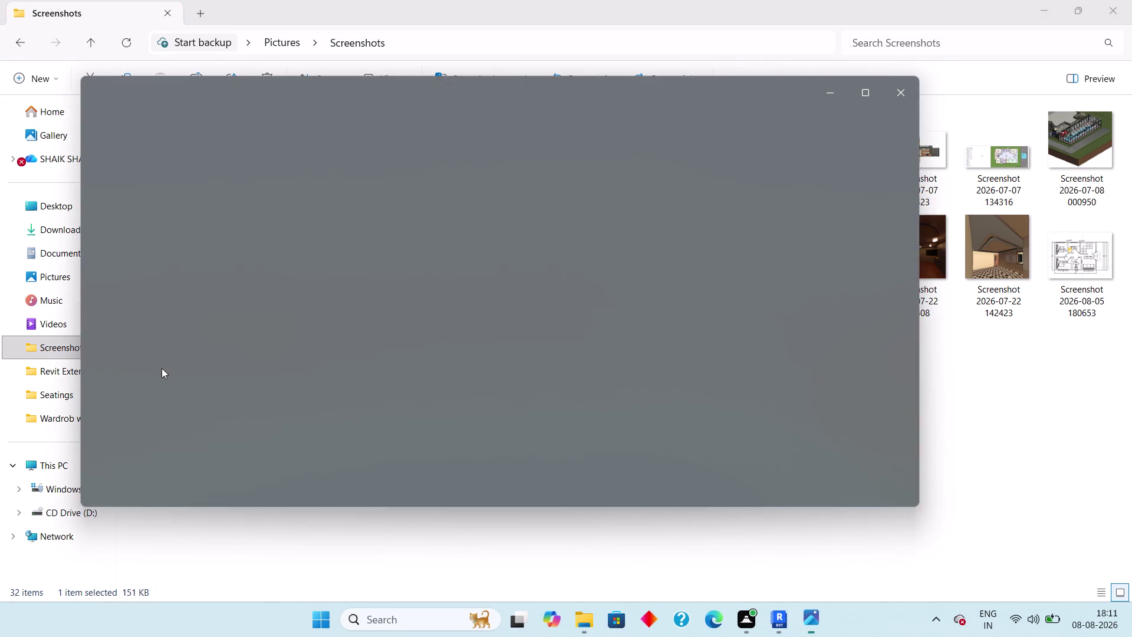
key(Right)
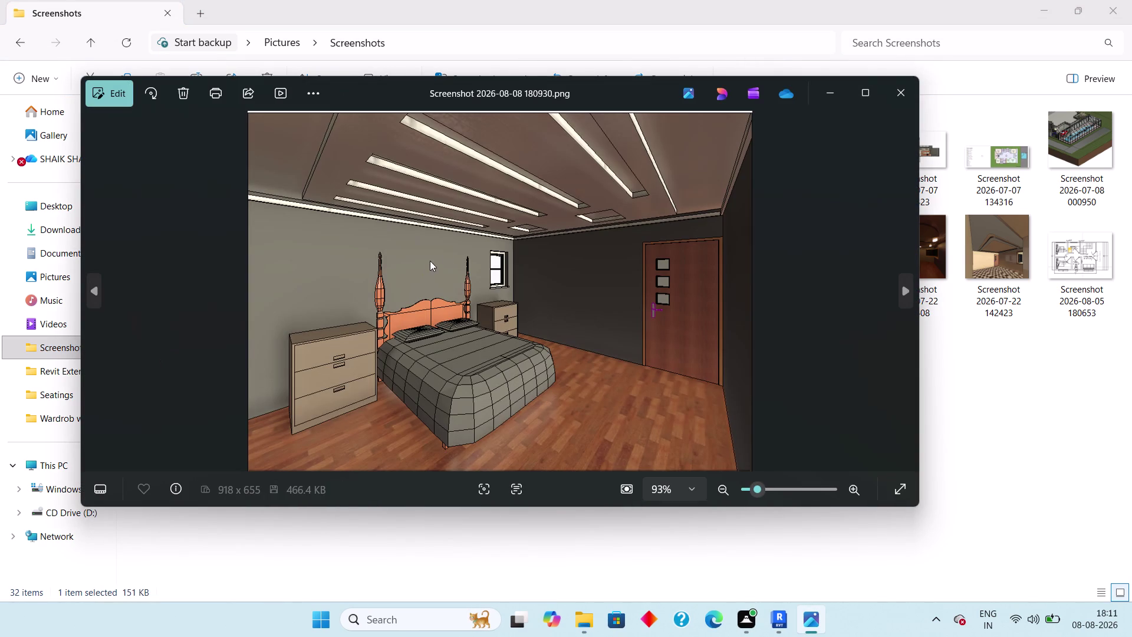
click(896, 92)
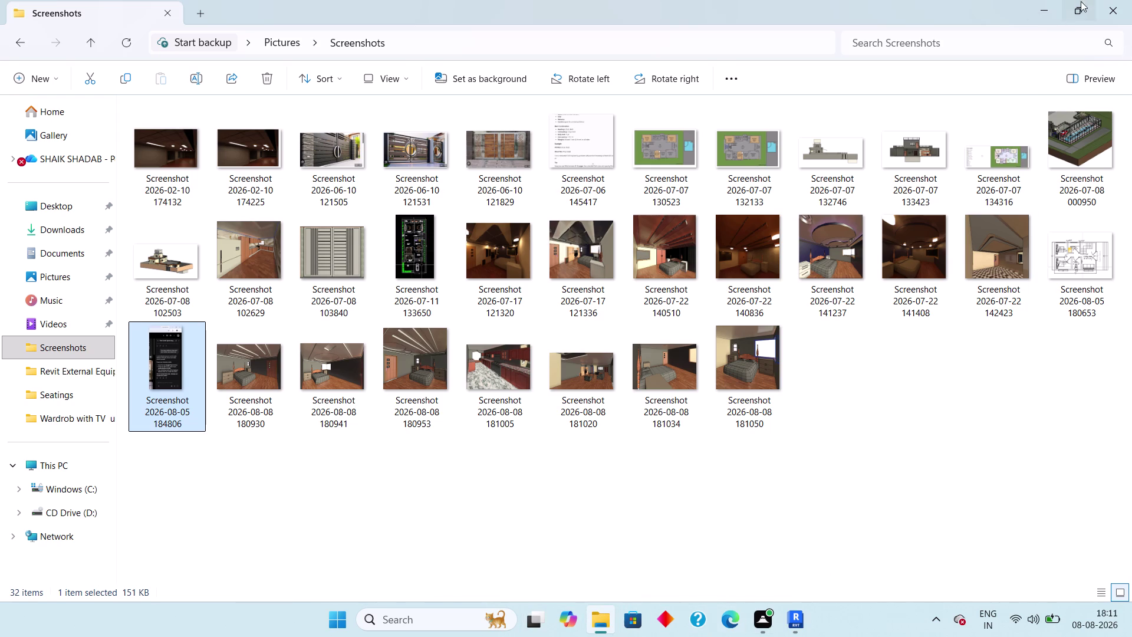
click(1043, 3)
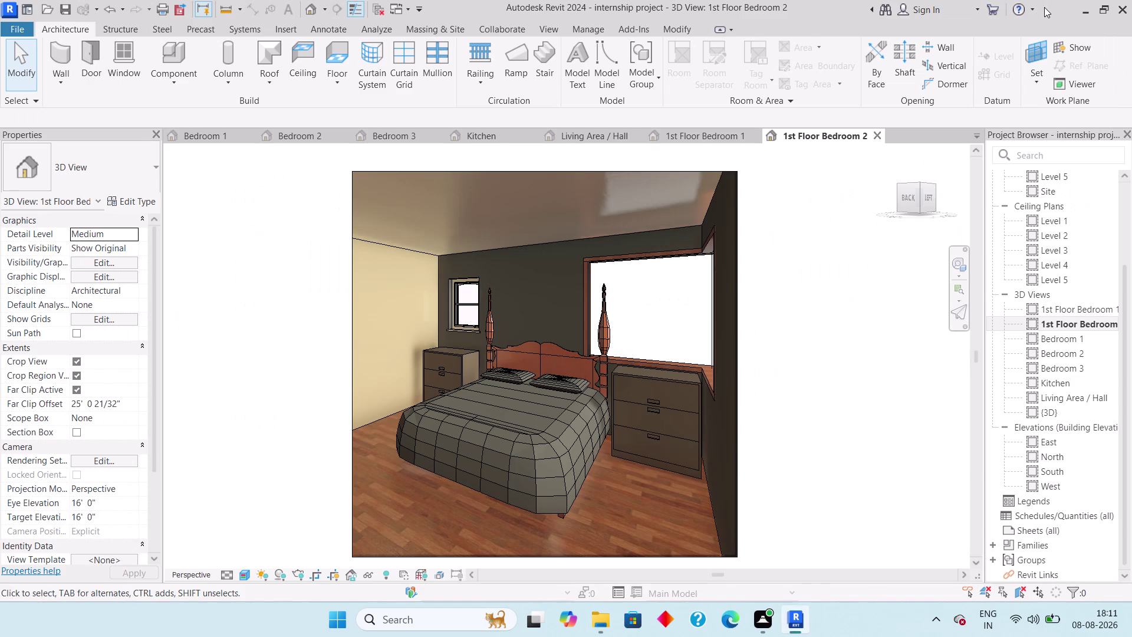